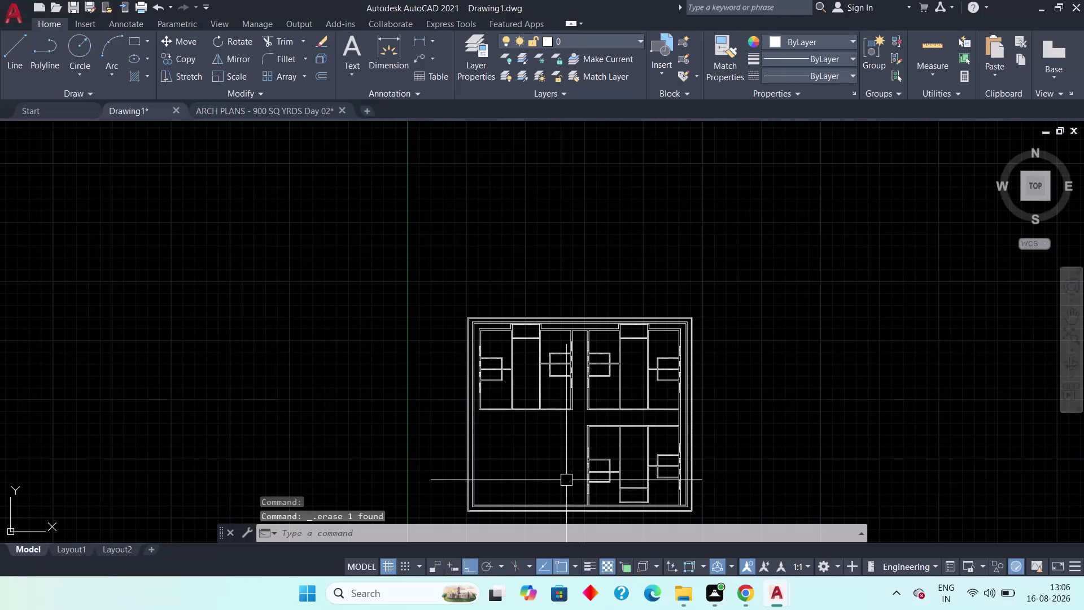
Zoom in on the traced plan's upper-left rooms, then switch to the ARCH PLANS - 900 SQ YRDS Day 02 drawing.
middle_drag(528, 453, 571, 488)
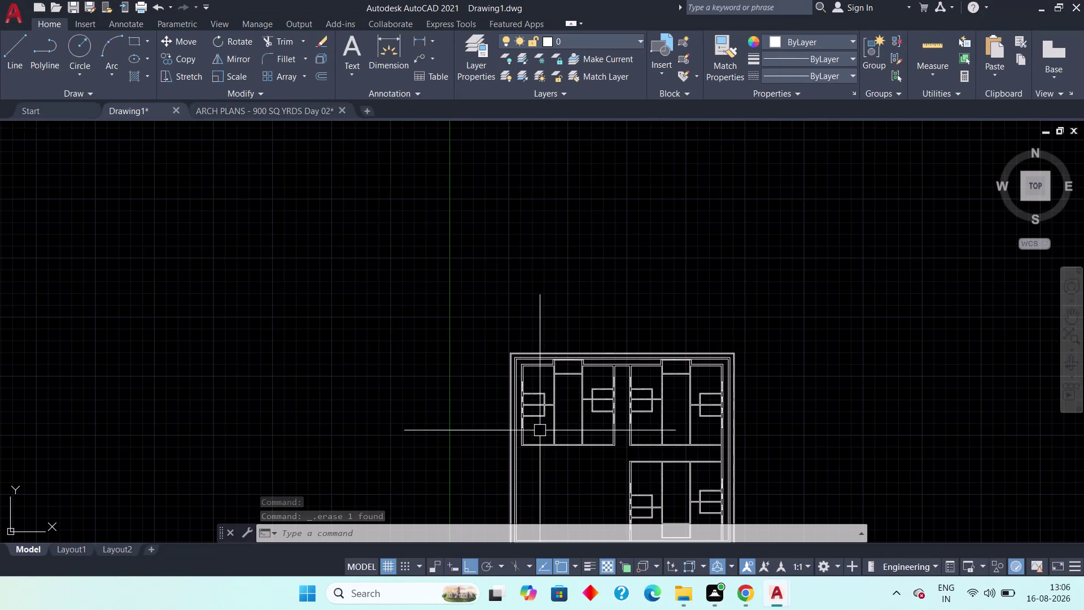
middle_drag(544, 432, 577, 441)
scroll(up, 3)
middle_drag(567, 439, 587, 466)
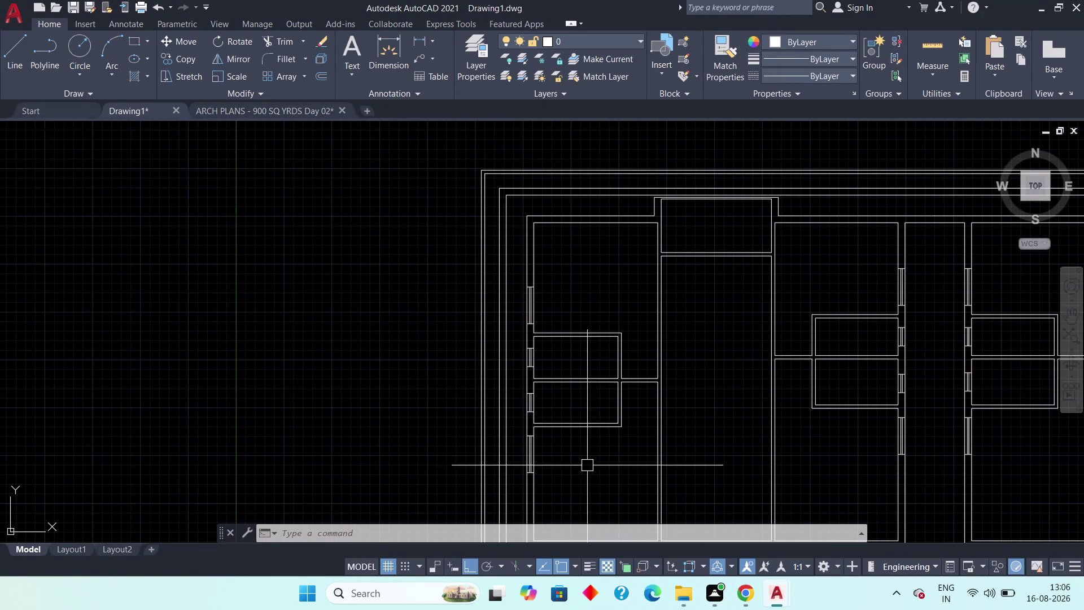
click(248, 106)
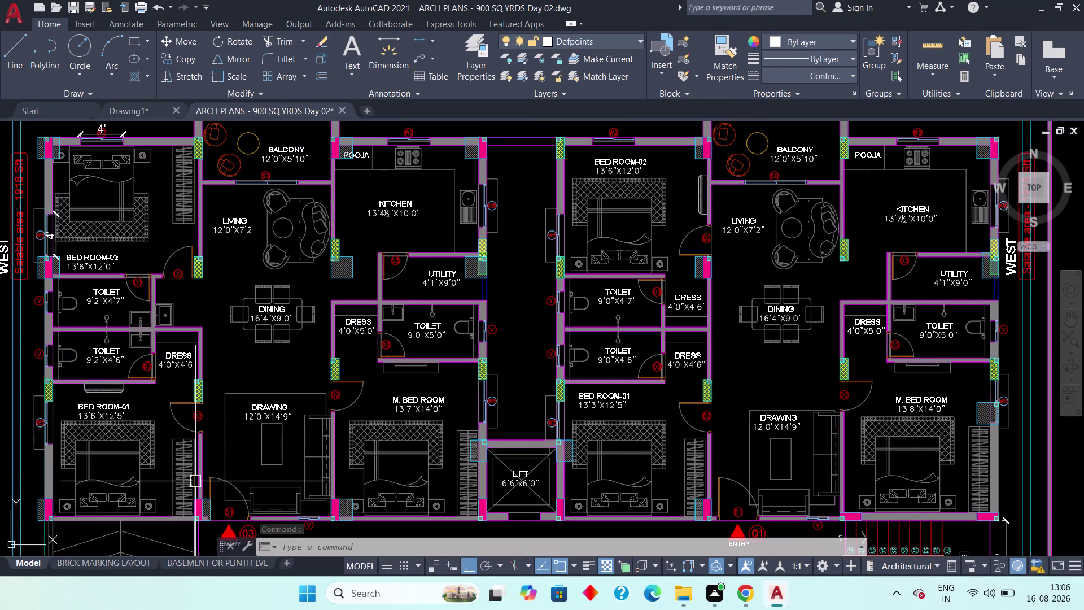
Dimension the top-left bedroom window on the reference plan as 2'-6¾".
middle_drag(295, 476, 371, 516)
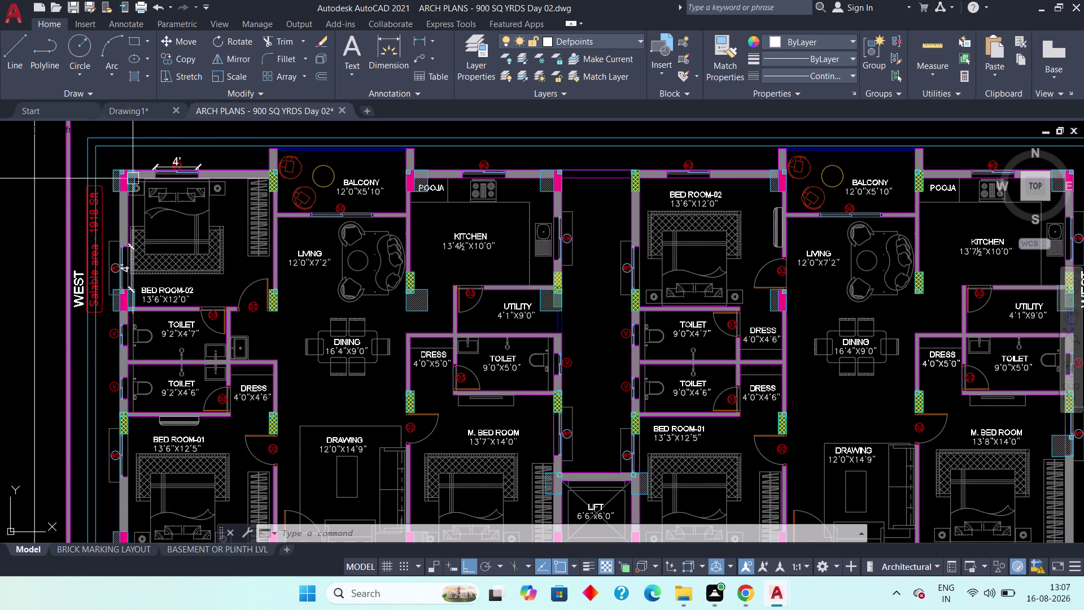
scroll(up, 3)
scroll(up, 3)
middle_drag(132, 201, 123, 340)
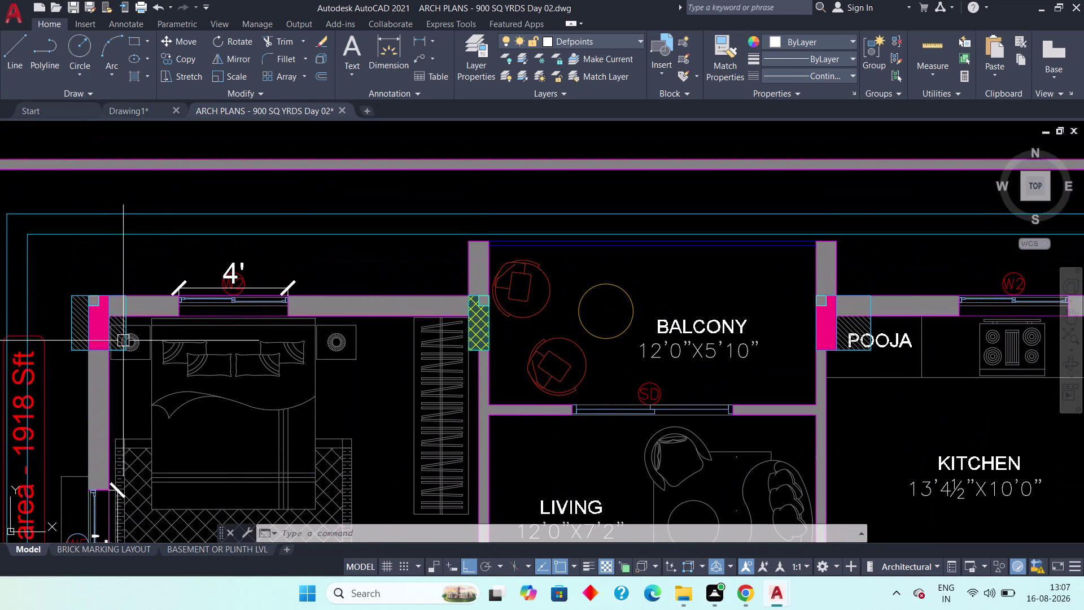
click(412, 38)
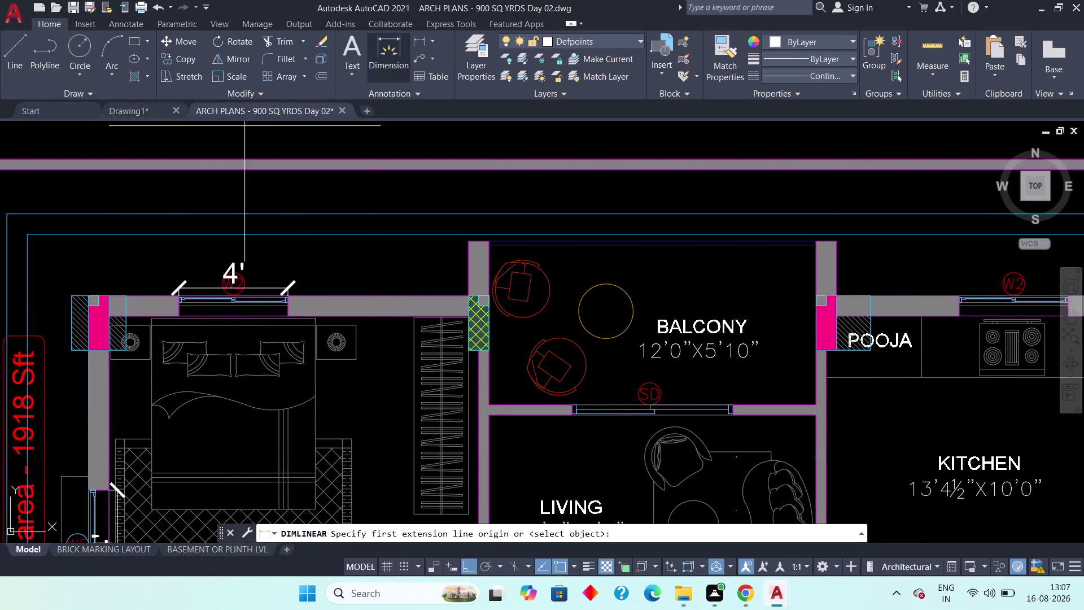
scroll(up, 3)
middle_drag(88, 364, 231, 360)
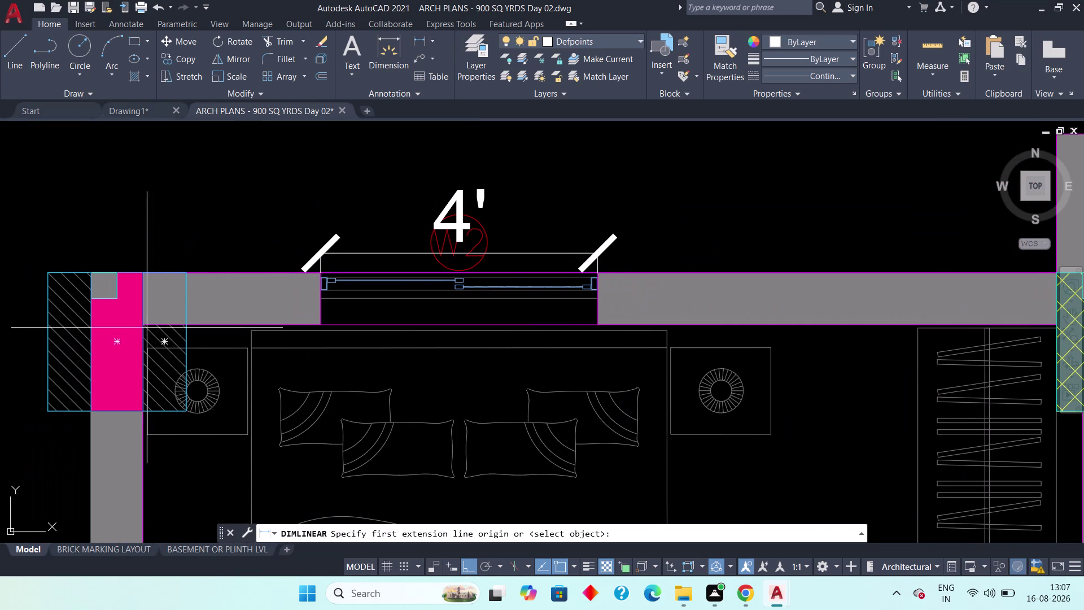
drag(145, 326, 167, 327)
click(326, 326)
click(318, 367)
Pan and zoom across the reference plan's top rooms toward the right-hand flat.
scroll(down, 3)
middle_drag(493, 377, 251, 333)
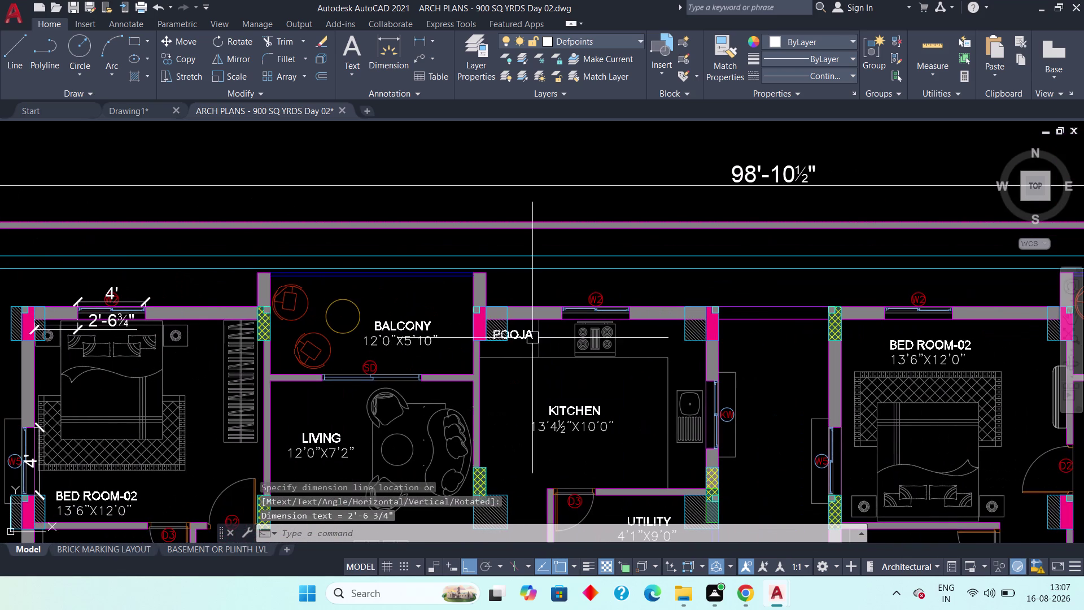
middle_drag(562, 341, 409, 347)
middle_drag(804, 346, 697, 339)
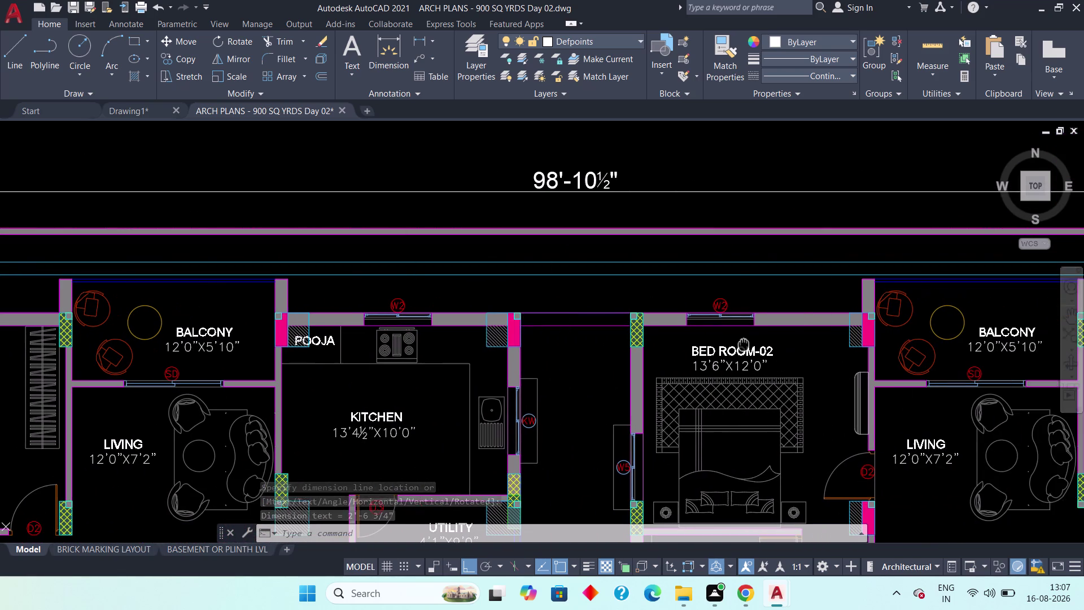
middle_drag(697, 339, 690, 337)
scroll(down, 3)
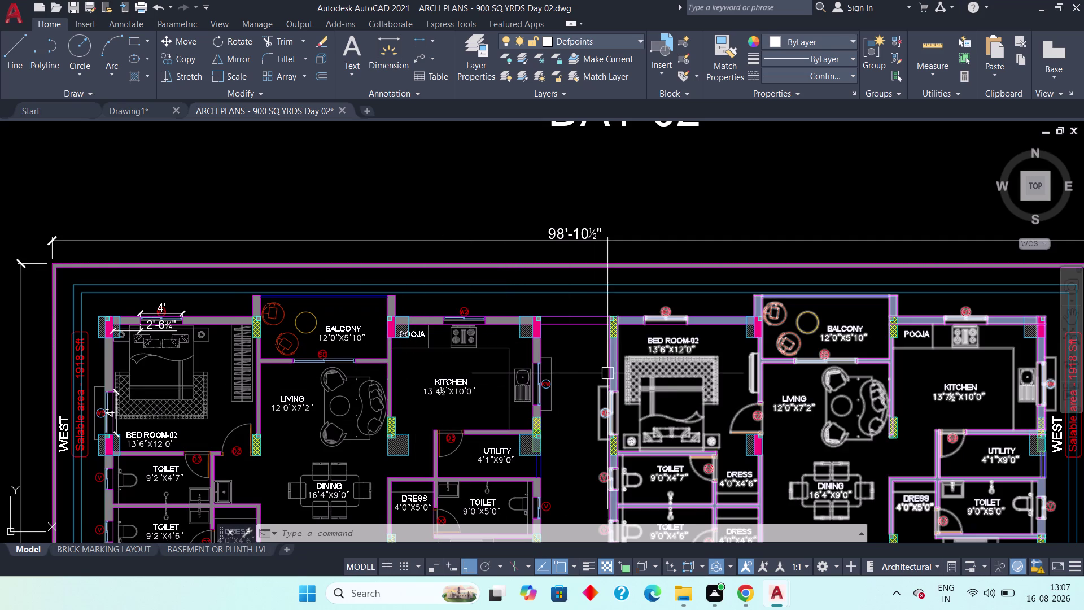
middle_drag(651, 373, 533, 346)
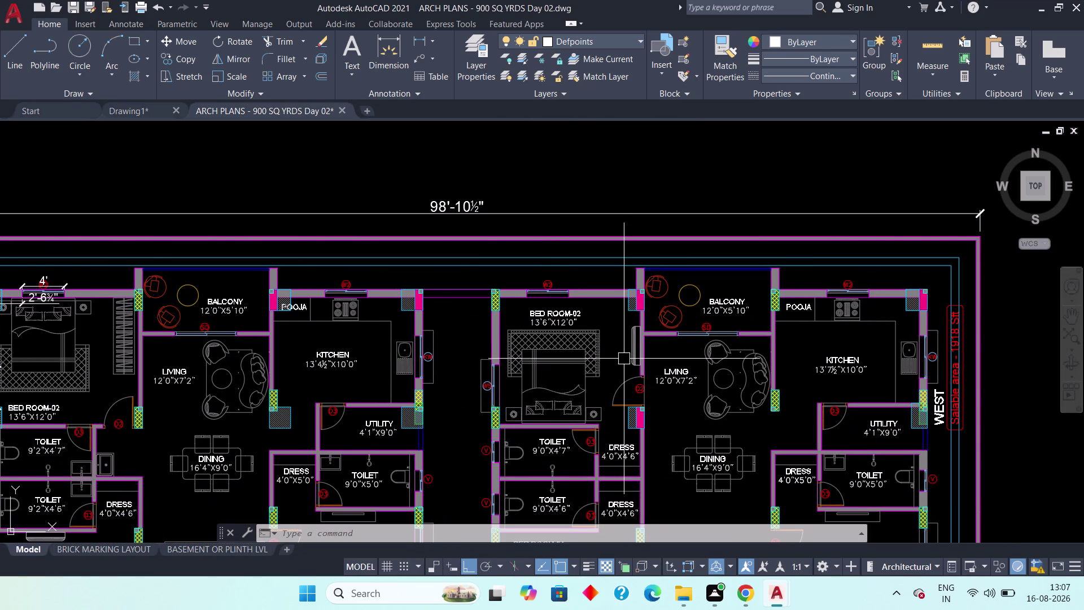
middle_drag(652, 359, 718, 349)
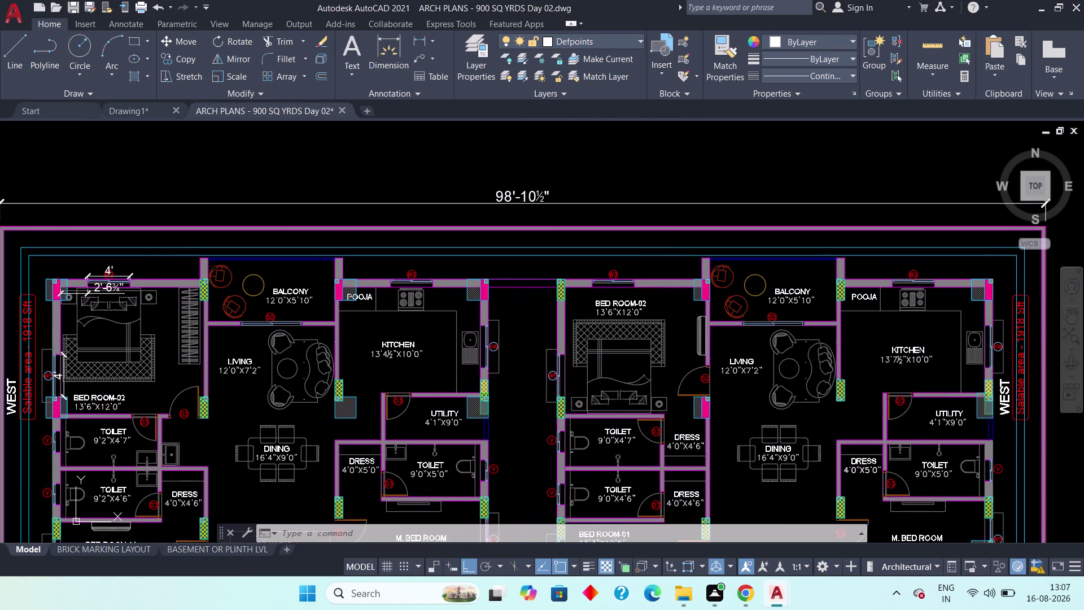
middle_drag(718, 349, 716, 341)
scroll(down, 3)
middle_drag(695, 357, 687, 343)
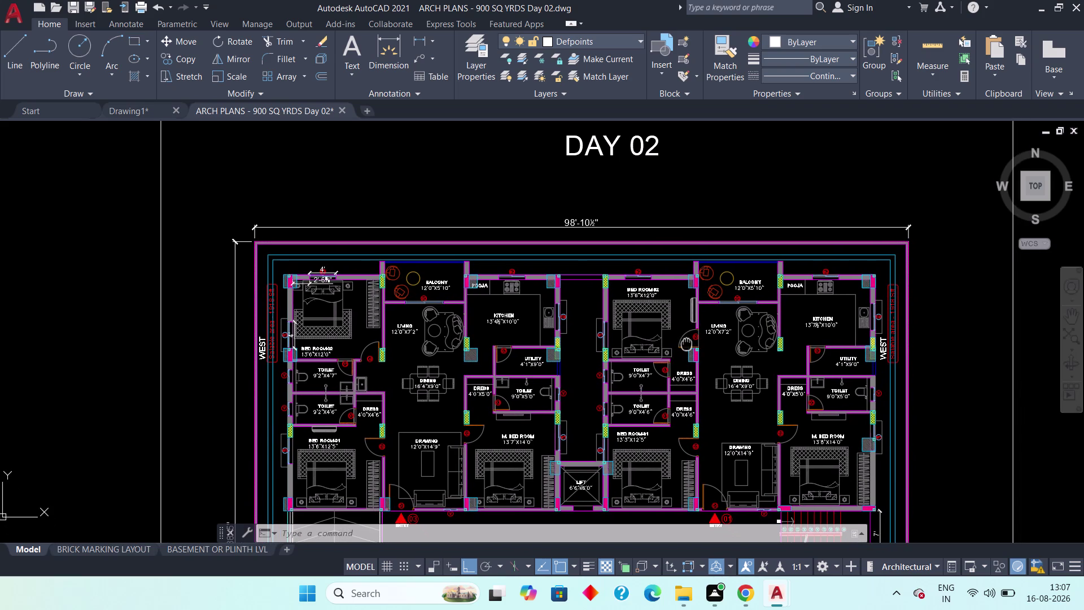
middle_drag(687, 343, 686, 343)
scroll(up, 3)
middle_drag(628, 330, 434, 357)
scroll(down, 3)
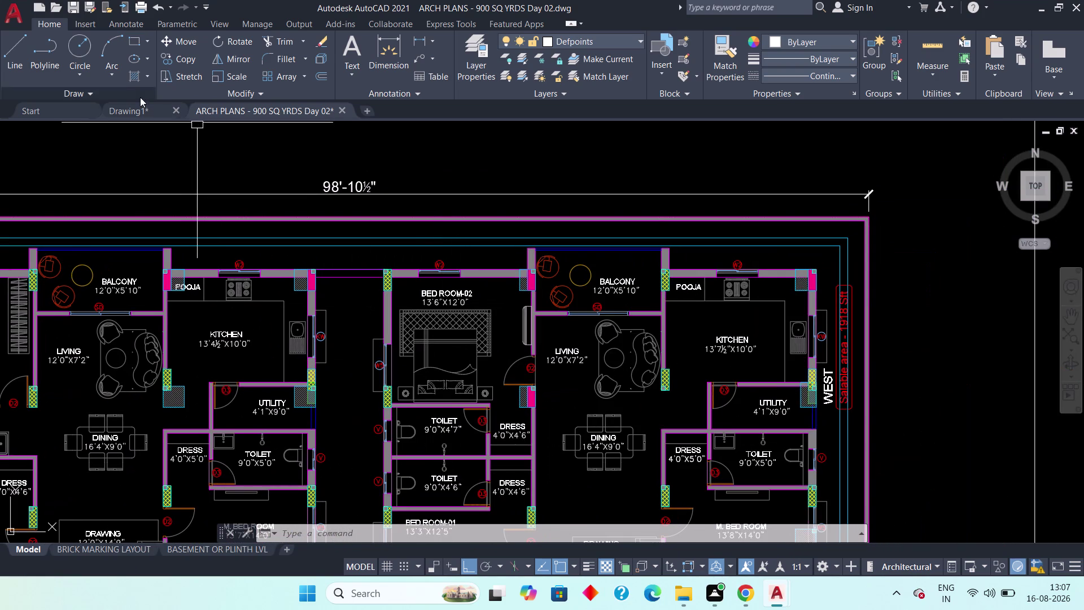
Switch back to Drawing1 and position the traced plan in view.
click(135, 108)
scroll(down, 3)
middle_drag(592, 291, 361, 304)
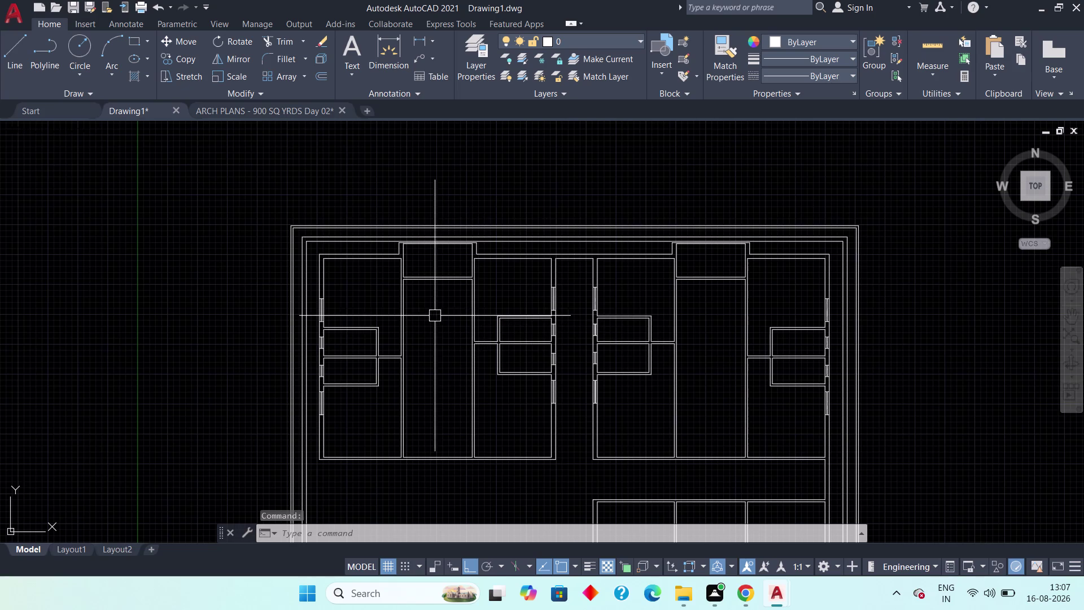
click(238, 109)
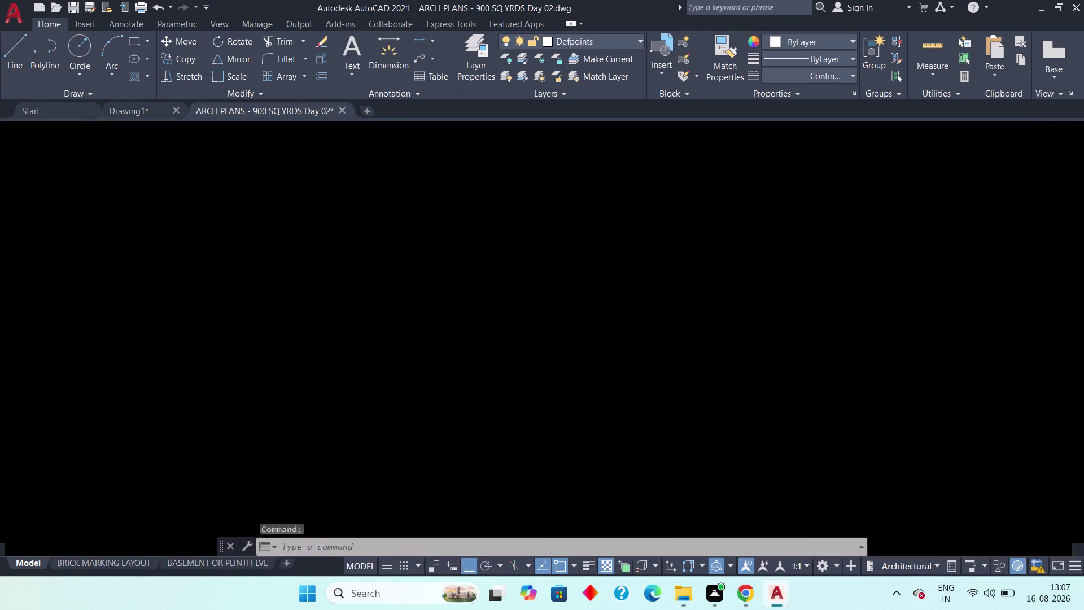
middle_drag(523, 374, 624, 389)
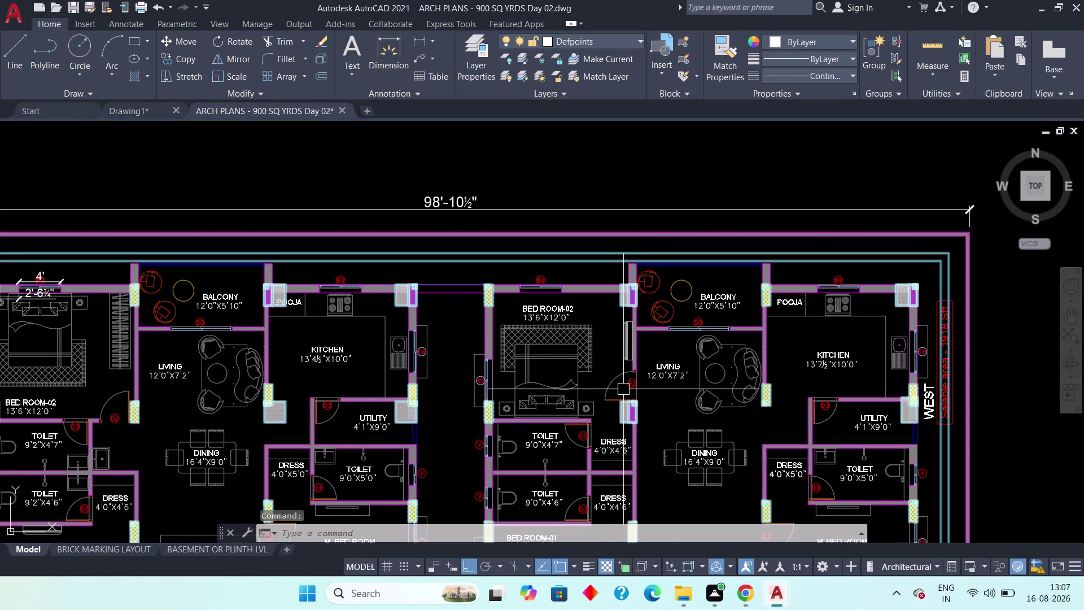
middle_drag(630, 398, 682, 425)
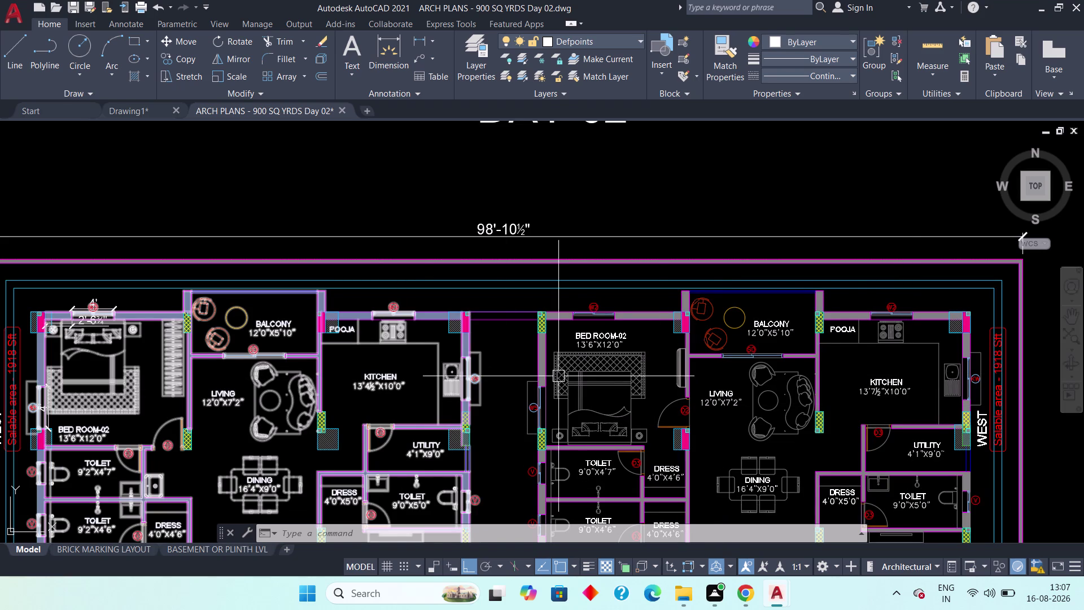
middle_drag(830, 430, 822, 247)
middle_drag(835, 396, 826, 246)
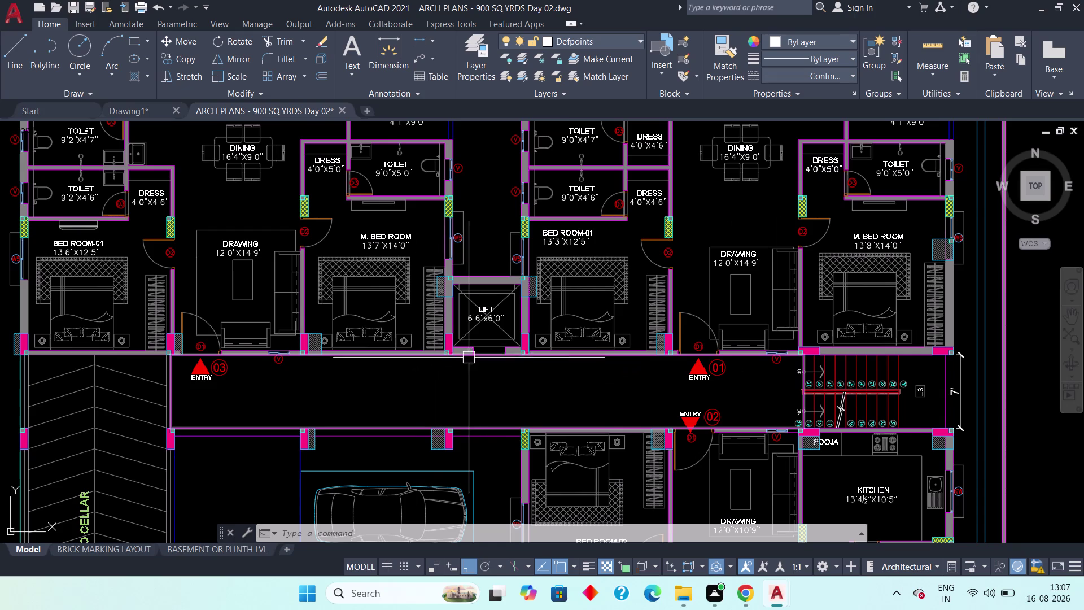
middle_drag(417, 305, 403, 345)
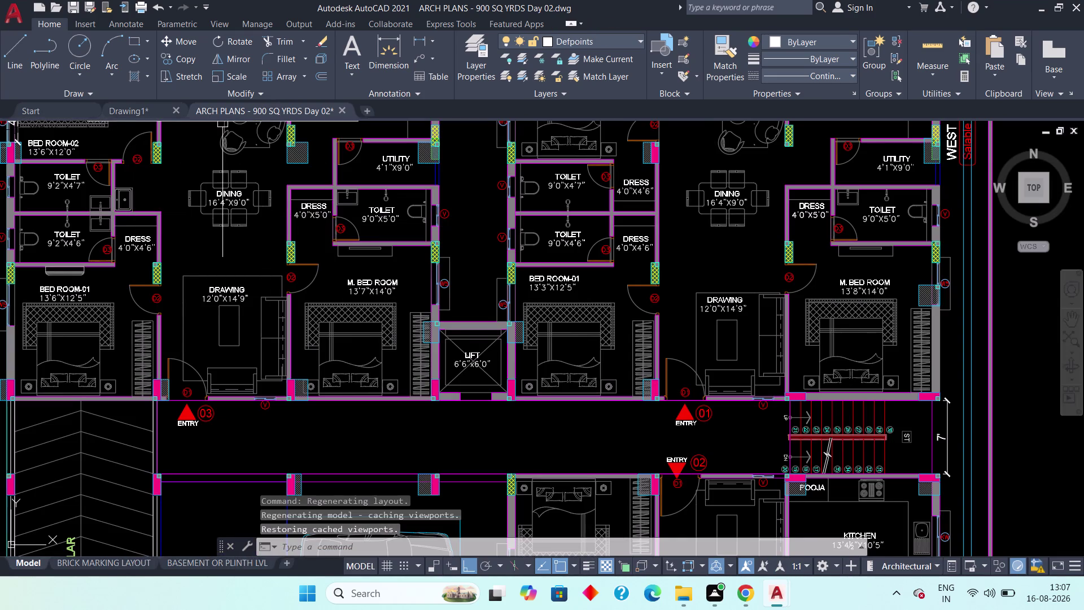
scroll(down, 3)
middle_drag(342, 304, 346, 243)
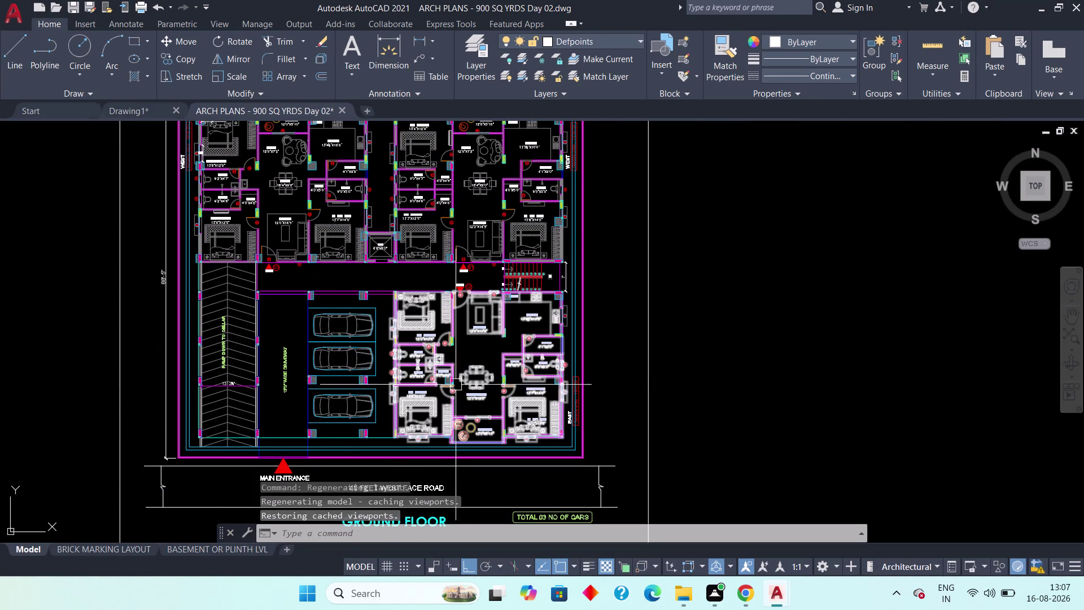
scroll(up, 3)
middle_drag(485, 359, 481, 286)
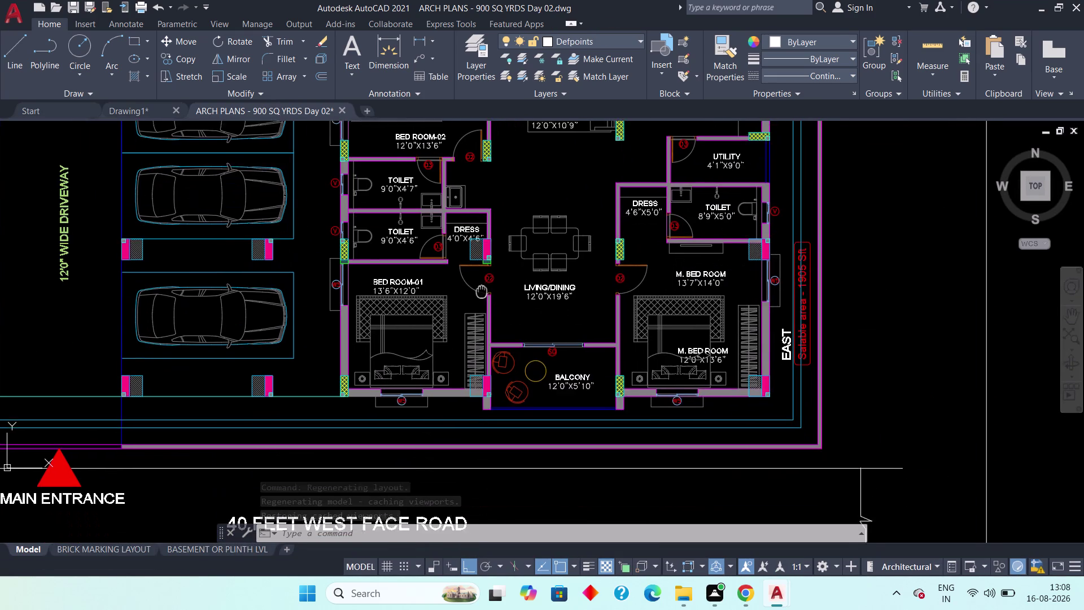
middle_drag(481, 285, 457, 408)
middle_drag(469, 340, 466, 401)
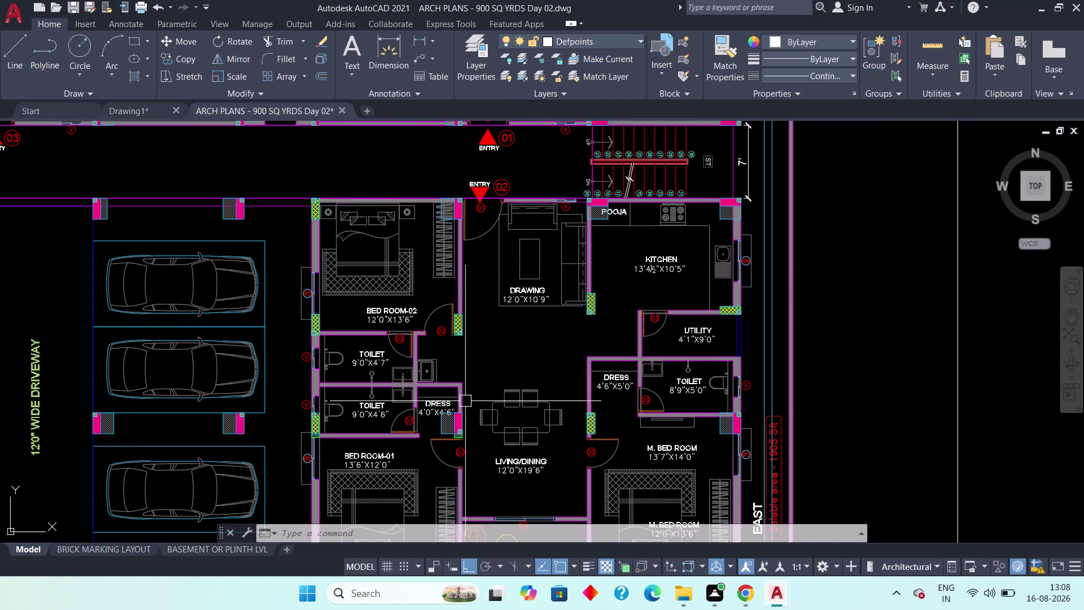
scroll(down, 3)
scroll(up, 3)
middle_drag(492, 372, 521, 425)
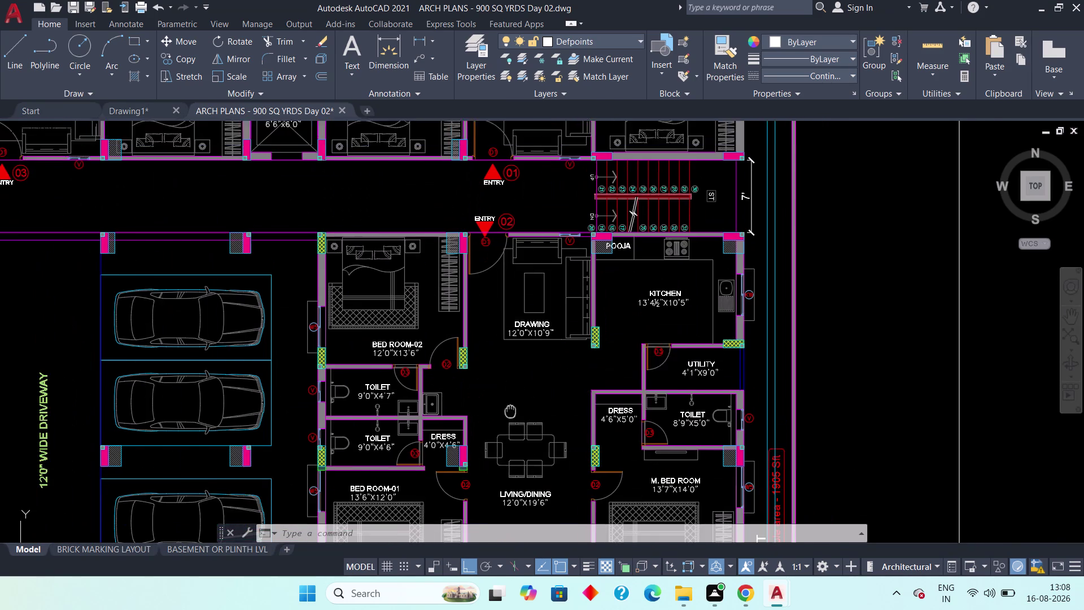
middle_drag(521, 426, 549, 459)
scroll(down, 3)
click(133, 112)
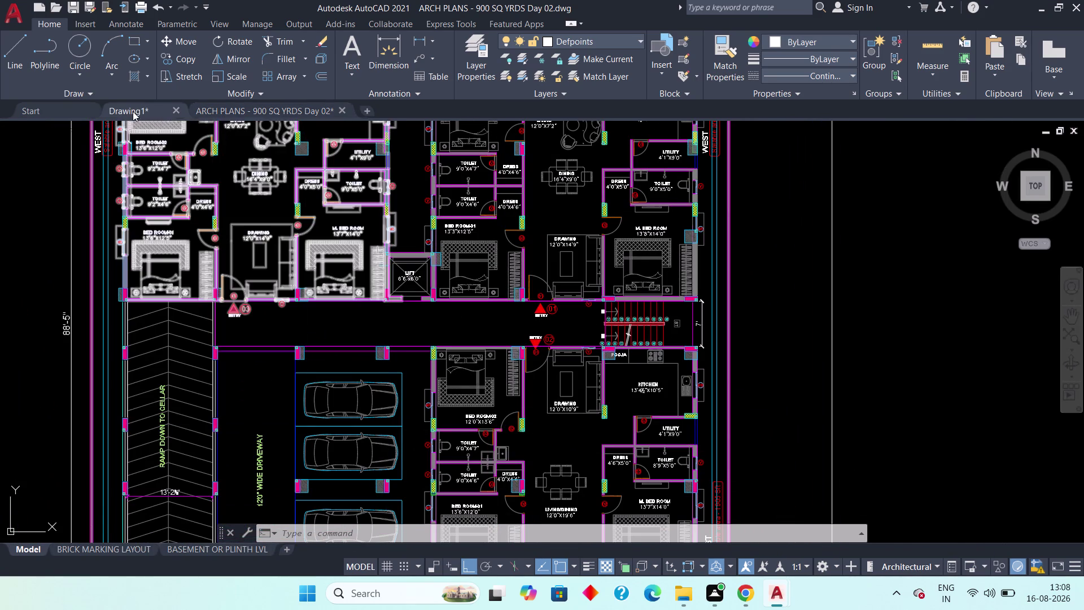
middle_drag(398, 293, 353, 307)
scroll(up, 3)
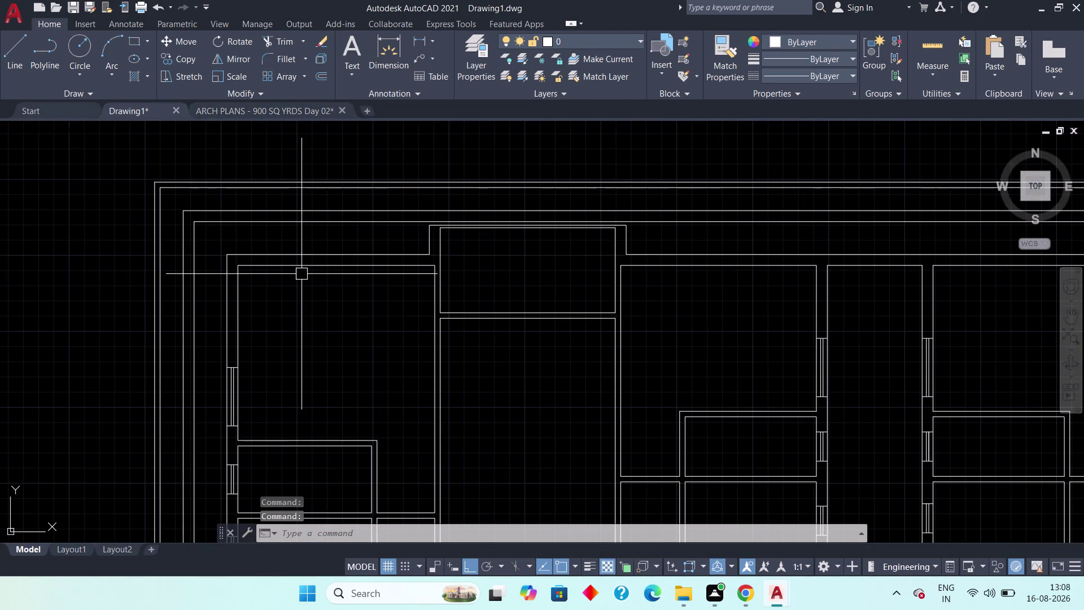
click(11, 52)
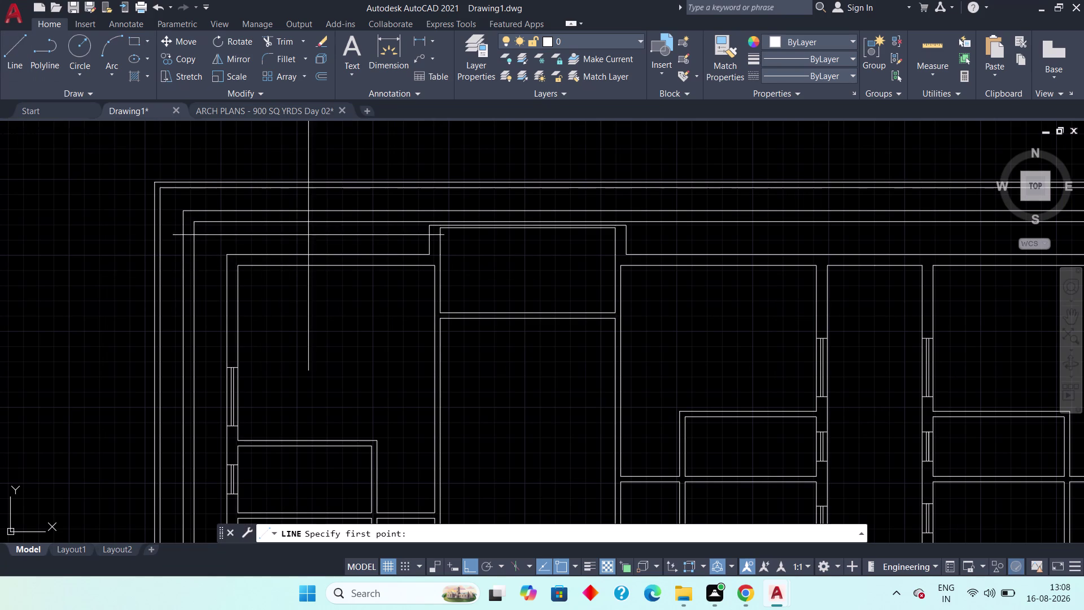
scroll(up, 3)
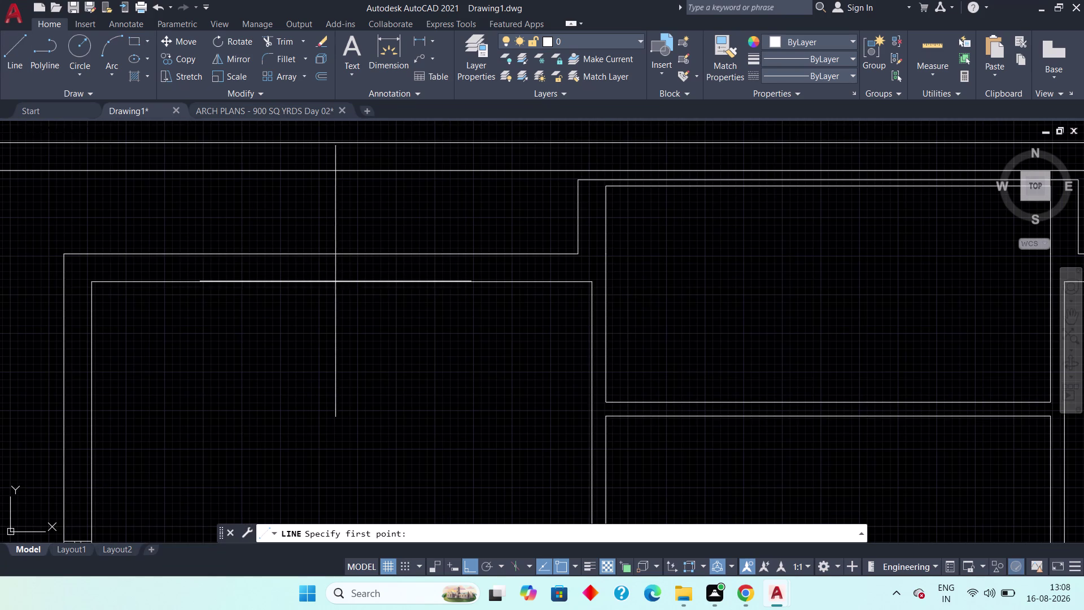
click(341, 281)
click(339, 256)
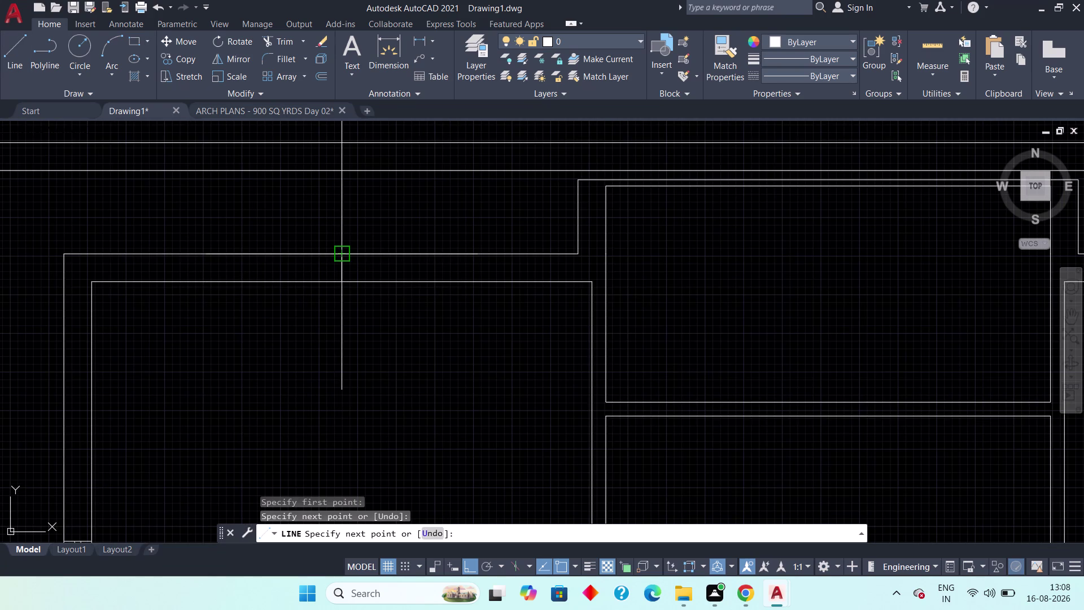
key(Escape)
scroll(down, 3)
middle_drag(653, 256, 407, 247)
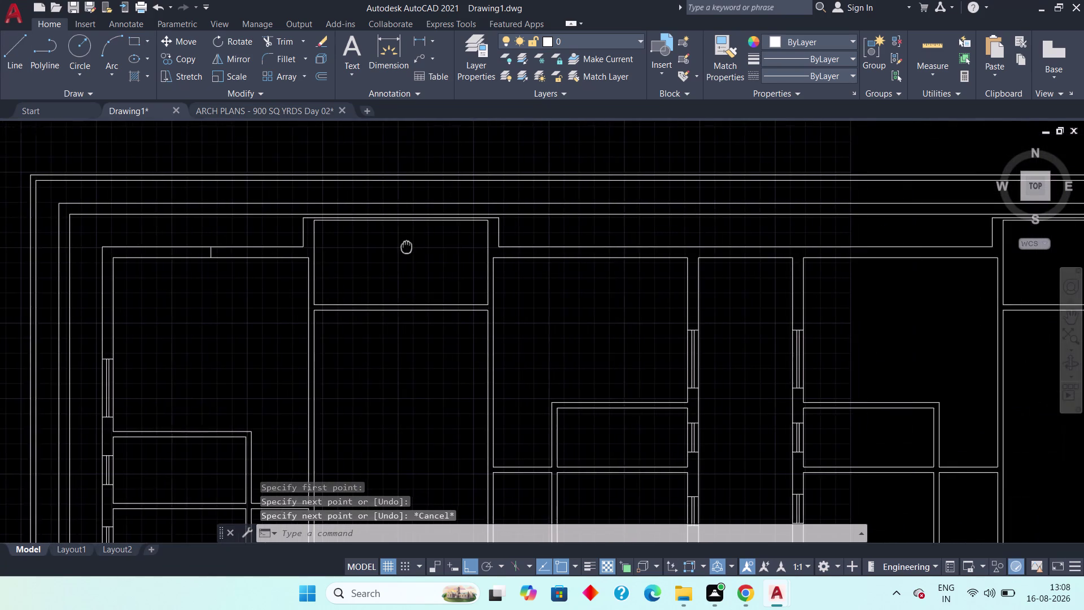
middle_drag(407, 247, 401, 249)
scroll(up, 3)
key(space)
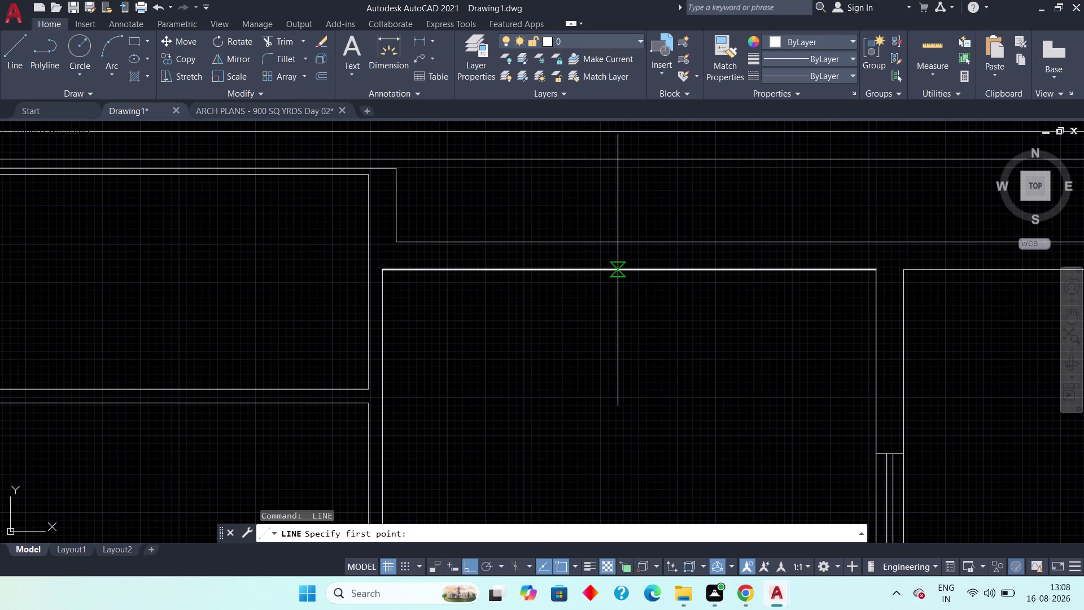
click(631, 270)
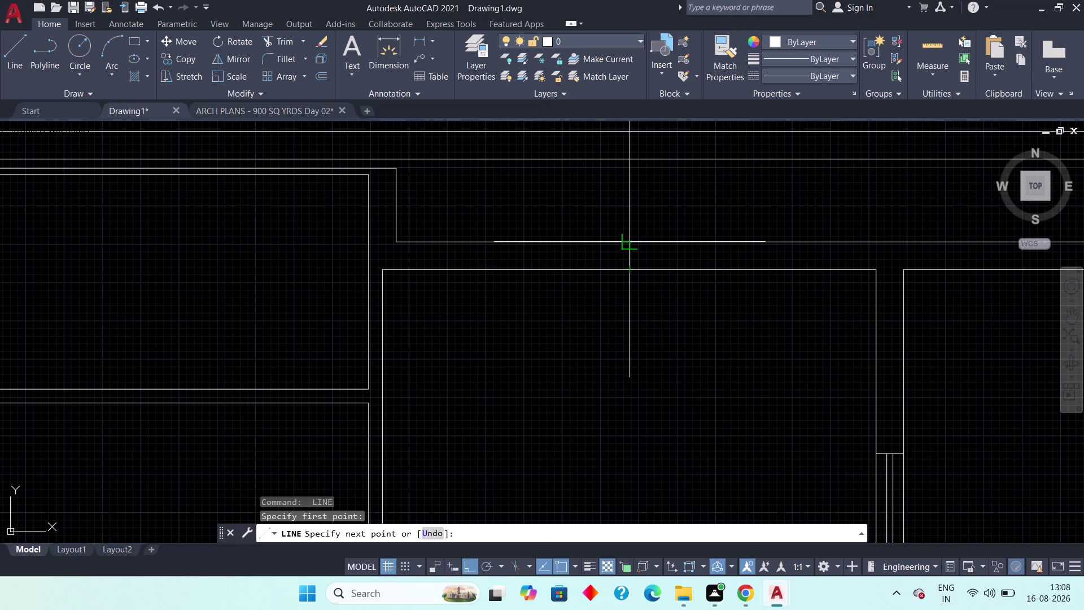
click(628, 246)
key(Escape)
middle_drag(783, 266, 451, 264)
scroll(down, 3)
middle_drag(697, 274, 670, 276)
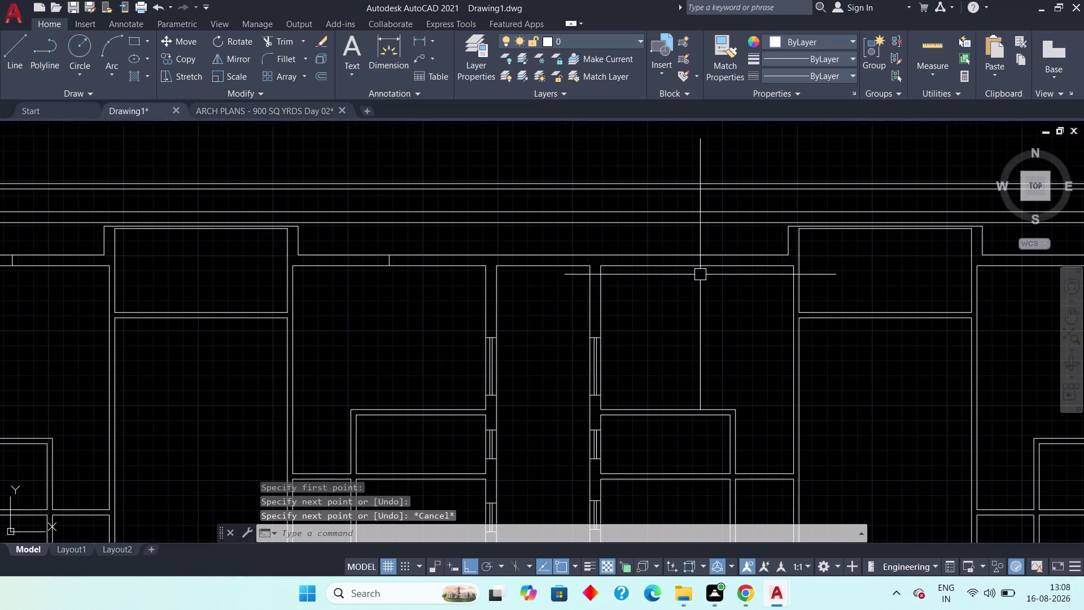
middle_drag(669, 277, 566, 277)
middle_drag(568, 279, 457, 287)
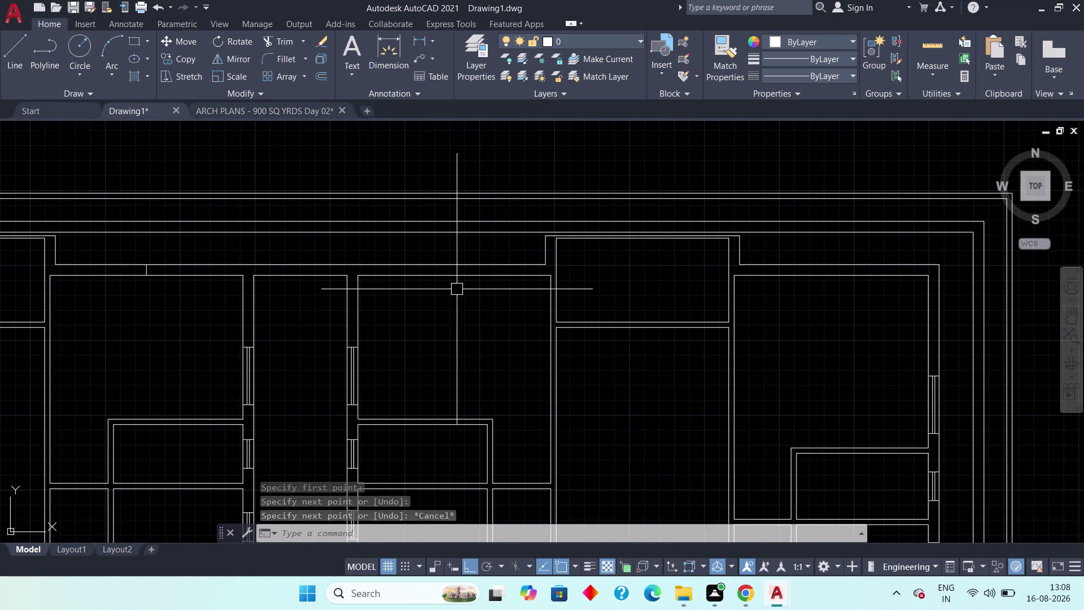
scroll(up, 3)
key(space)
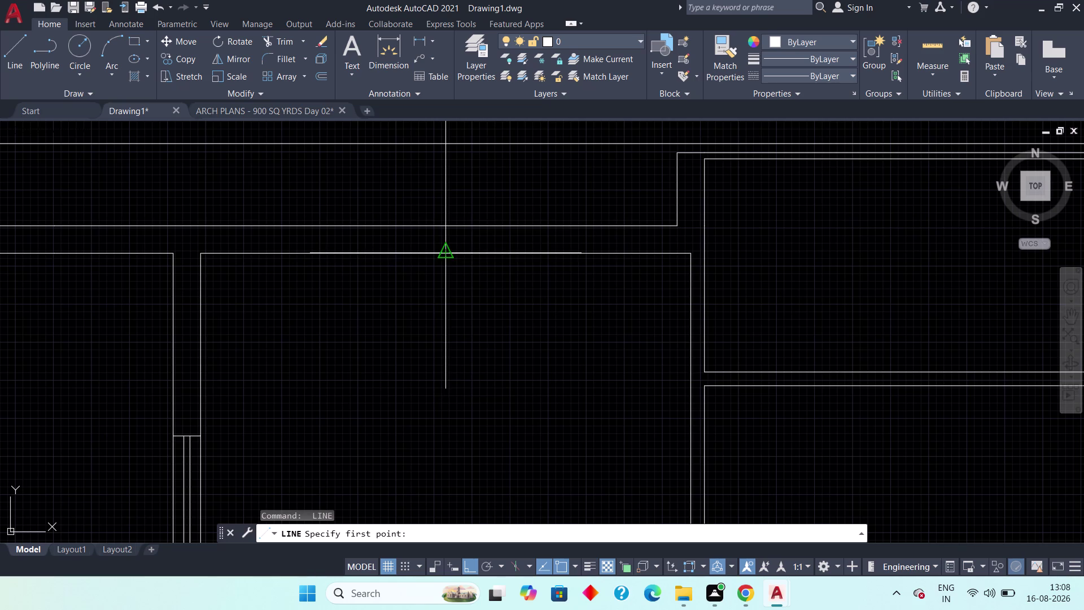
click(441, 251)
click(444, 229)
key(Escape)
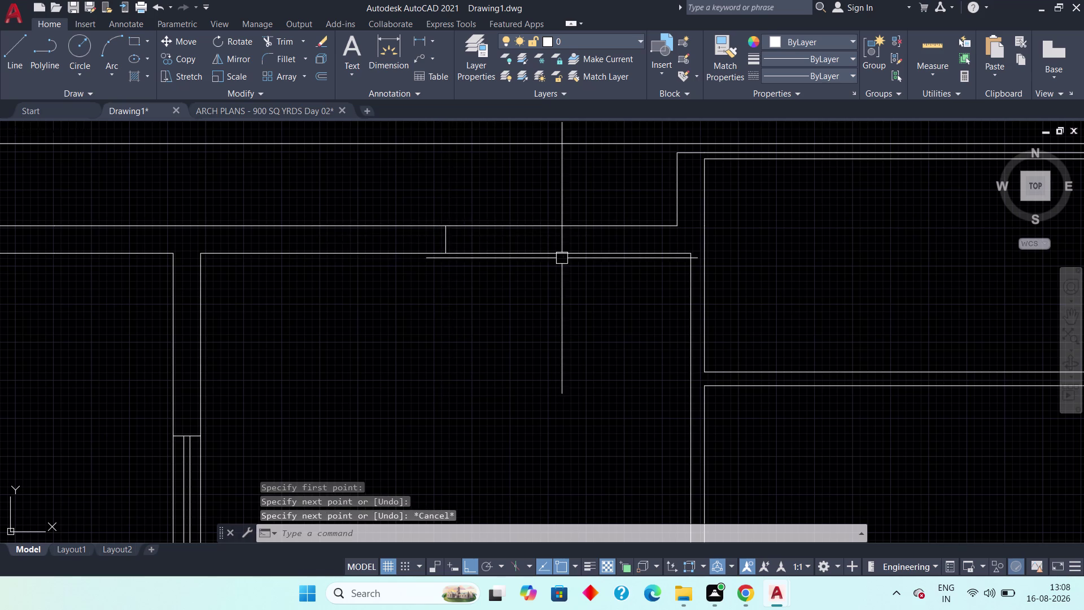
scroll(down, 3)
middle_drag(675, 251, 400, 243)
scroll(up, 3)
key(space)
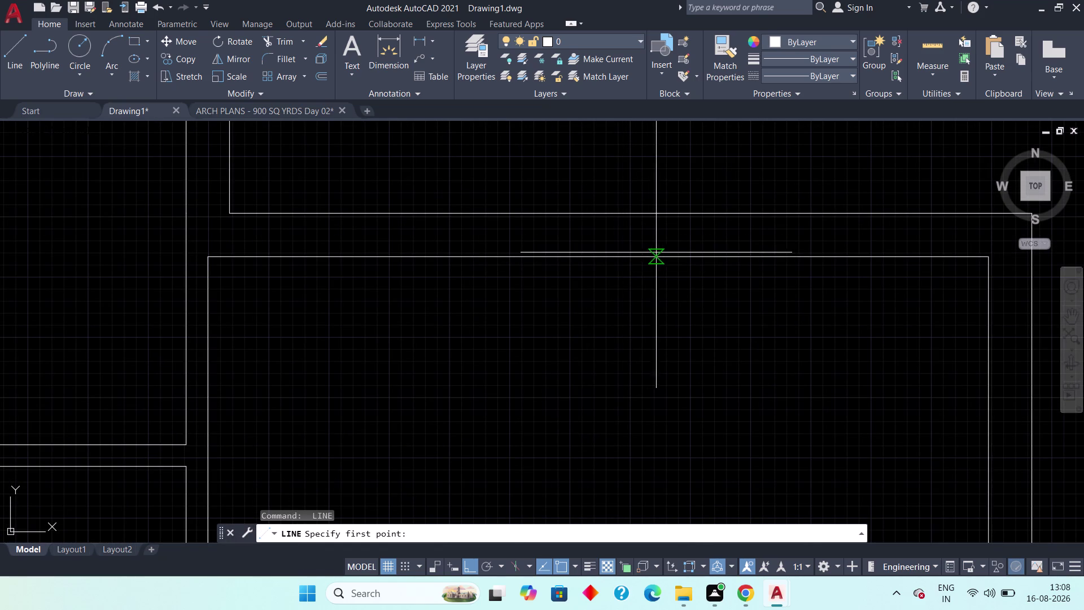
click(602, 256)
click(604, 218)
key(Escape)
scroll(down, 3)
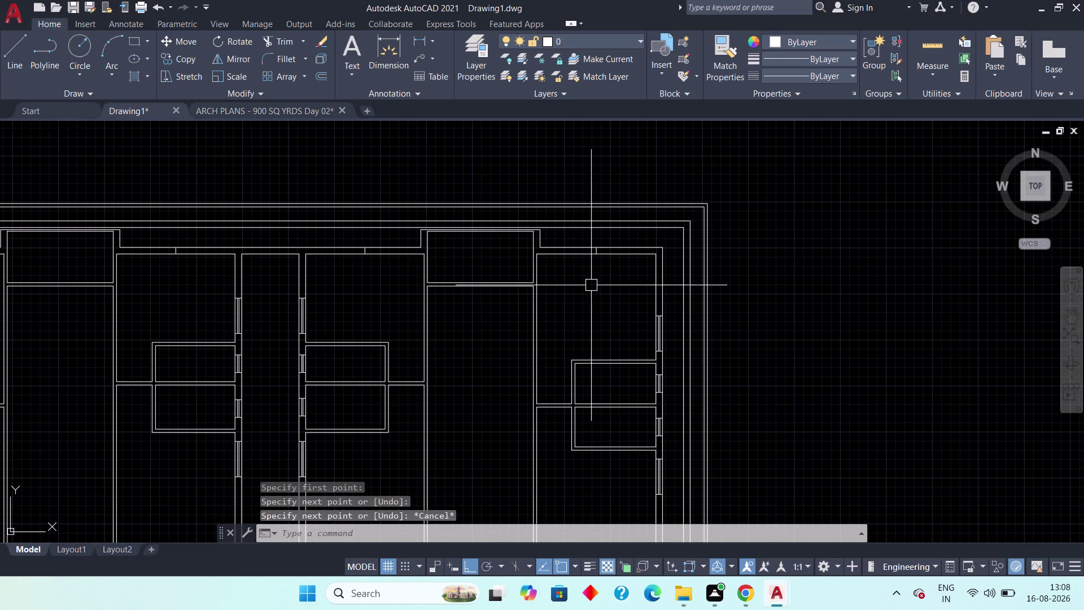
middle_drag(532, 337, 528, 248)
scroll(down, 3)
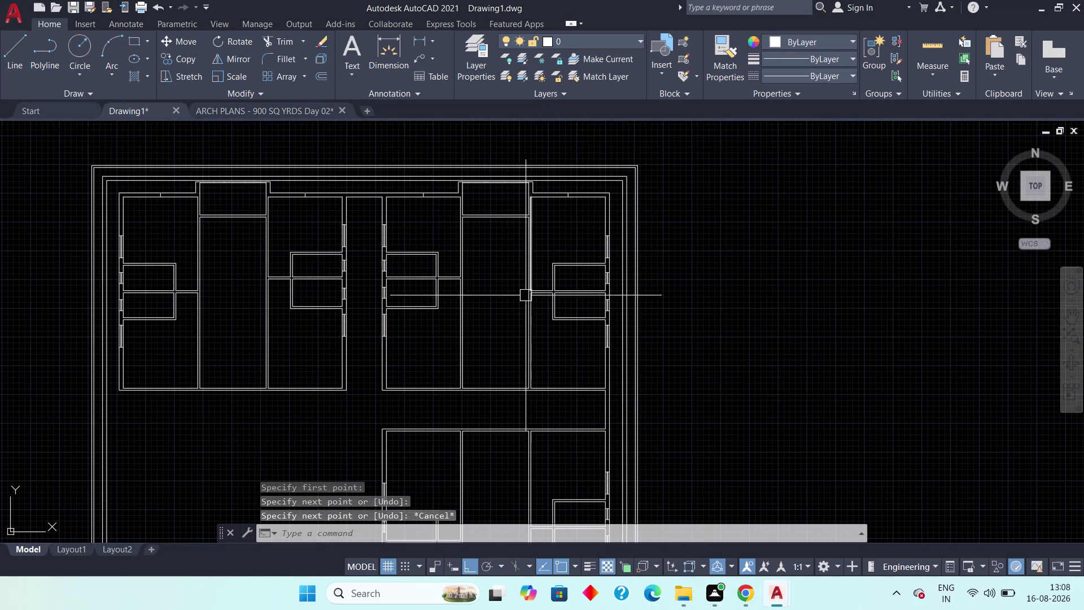
scroll(down, 3)
middle_drag(520, 375, 508, 209)
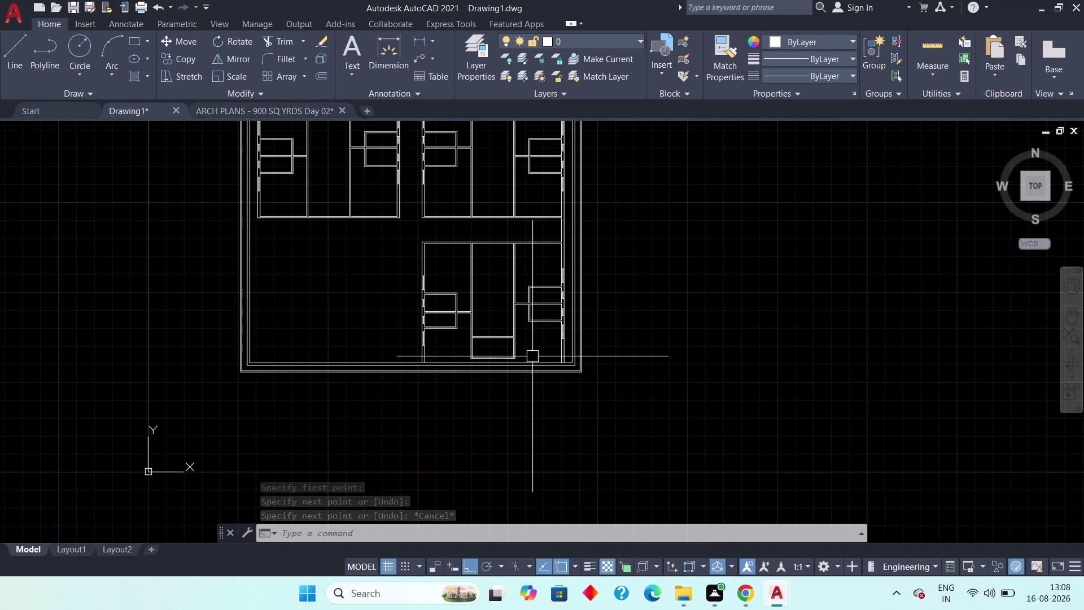
scroll(up, 3)
scroll(up, 3)
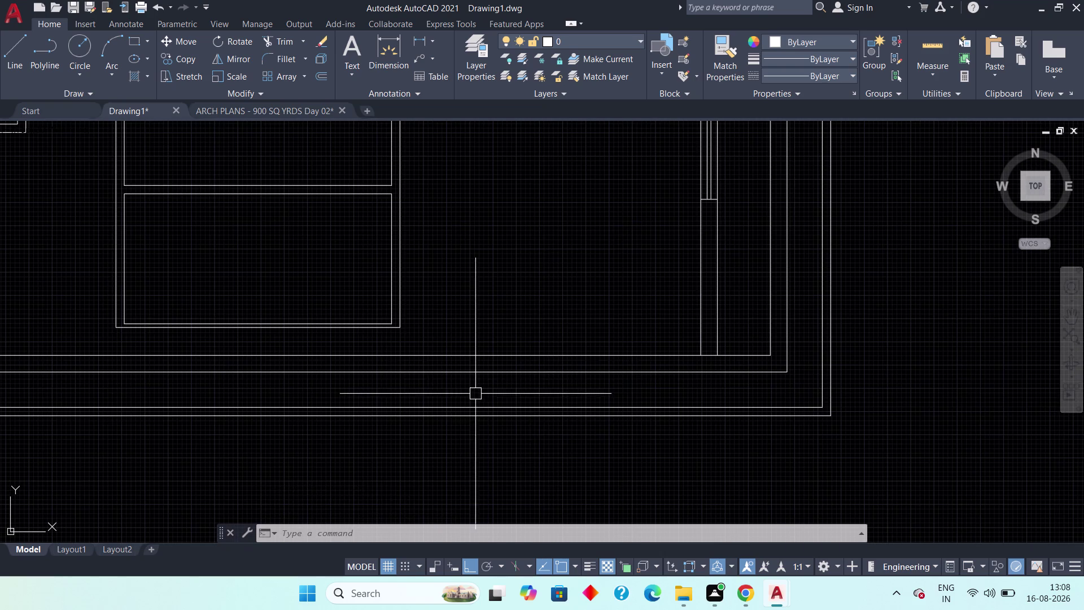
scroll(down, 3)
middle_drag(388, 374, 537, 388)
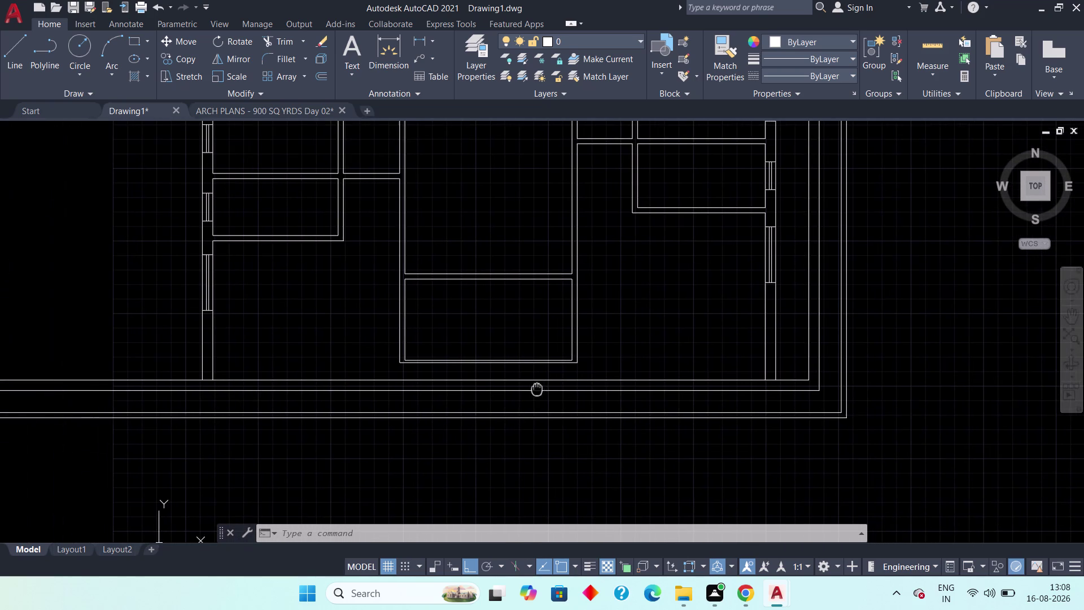
middle_drag(538, 388, 535, 388)
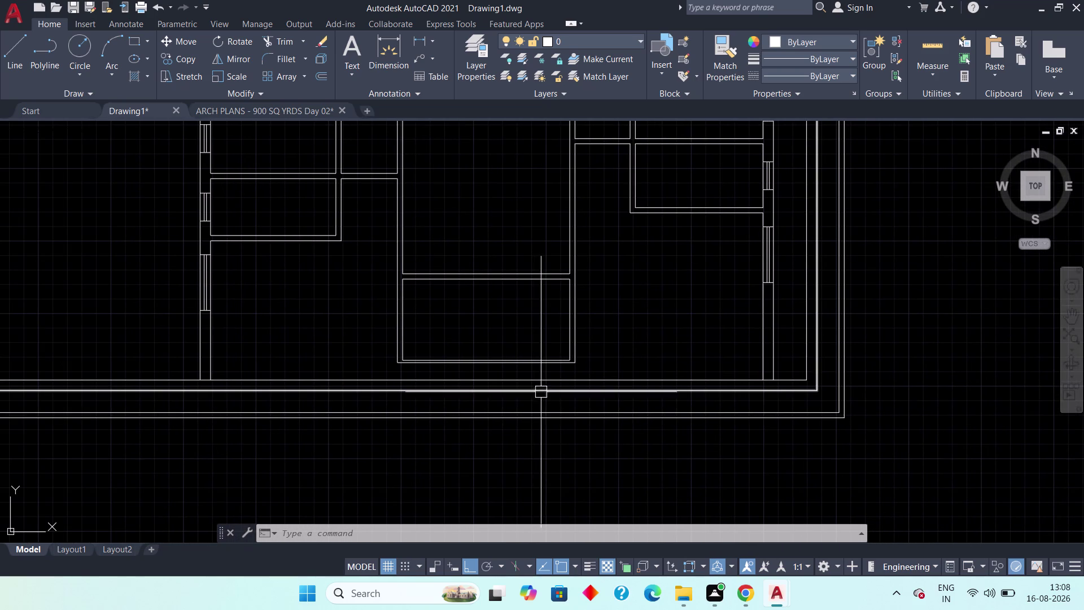
scroll(down, 3)
middle_drag(416, 288, 412, 407)
scroll(down, 3)
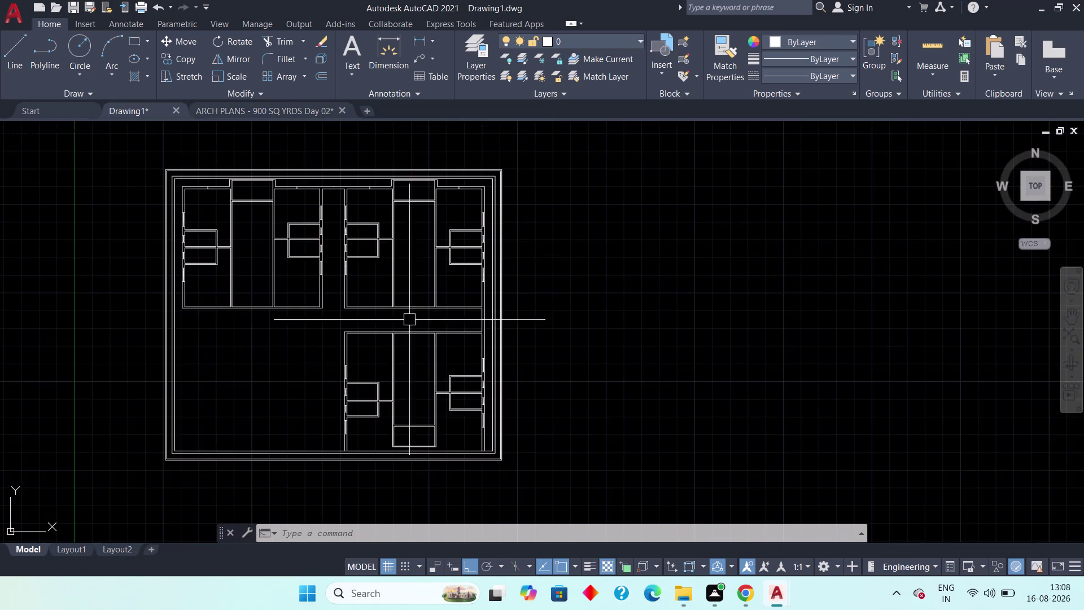
middle_drag(418, 261, 413, 345)
scroll(up, 3)
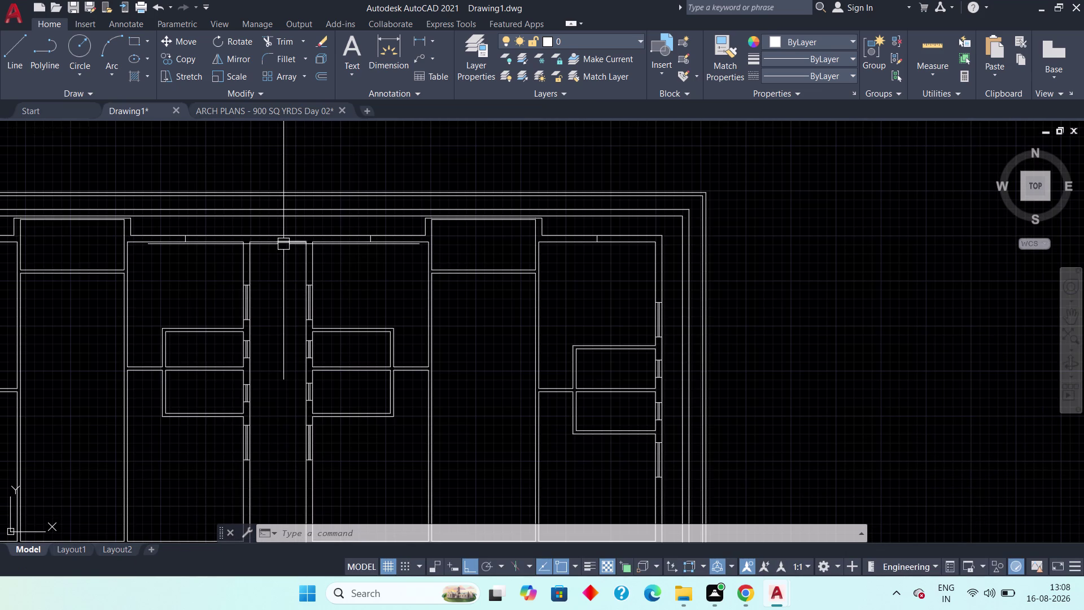
middle_drag(413, 346, 414, 213)
scroll(down, 3)
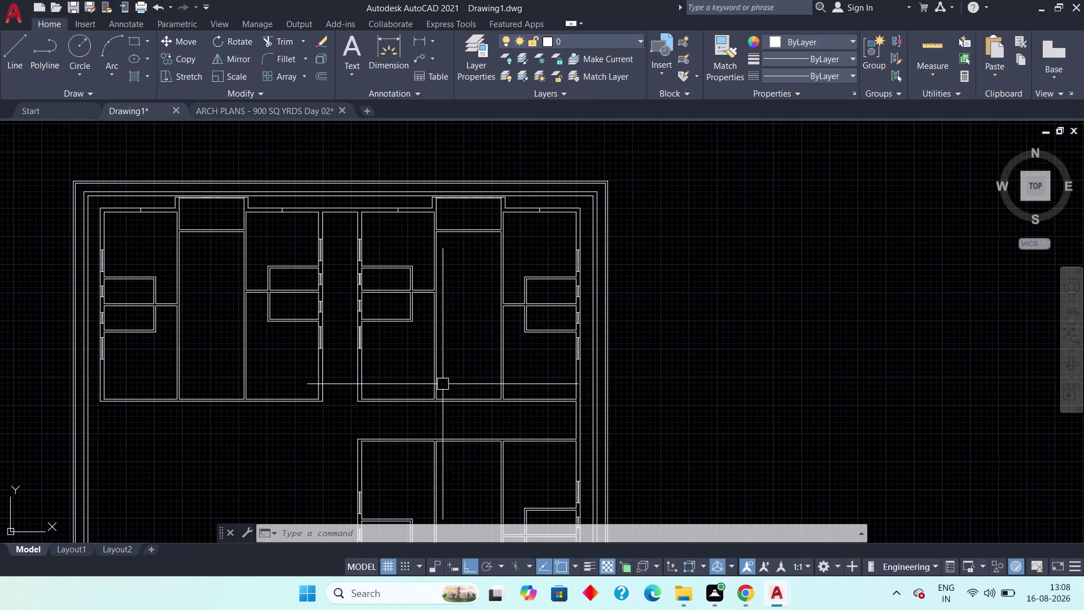
middle_drag(455, 418, 443, 217)
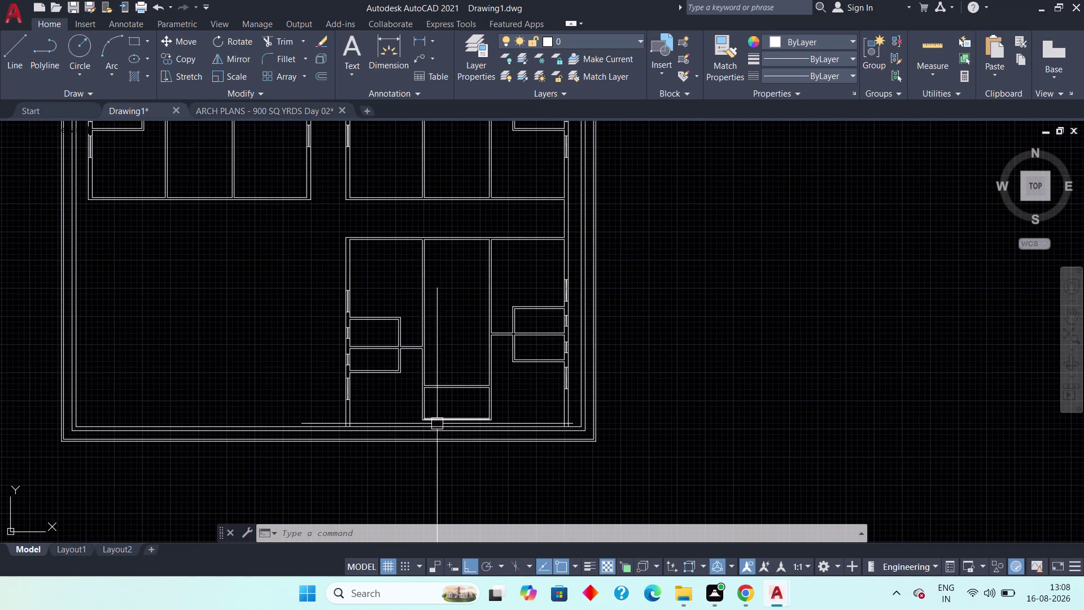
scroll(down, 3)
middle_drag(430, 319, 437, 376)
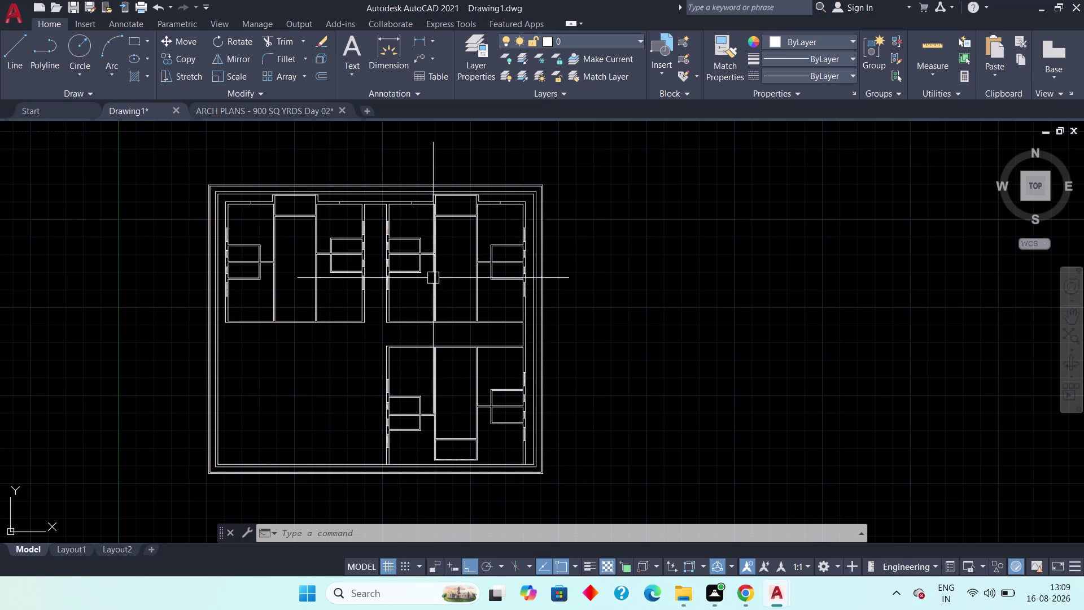
middle_drag(438, 266, 432, 270)
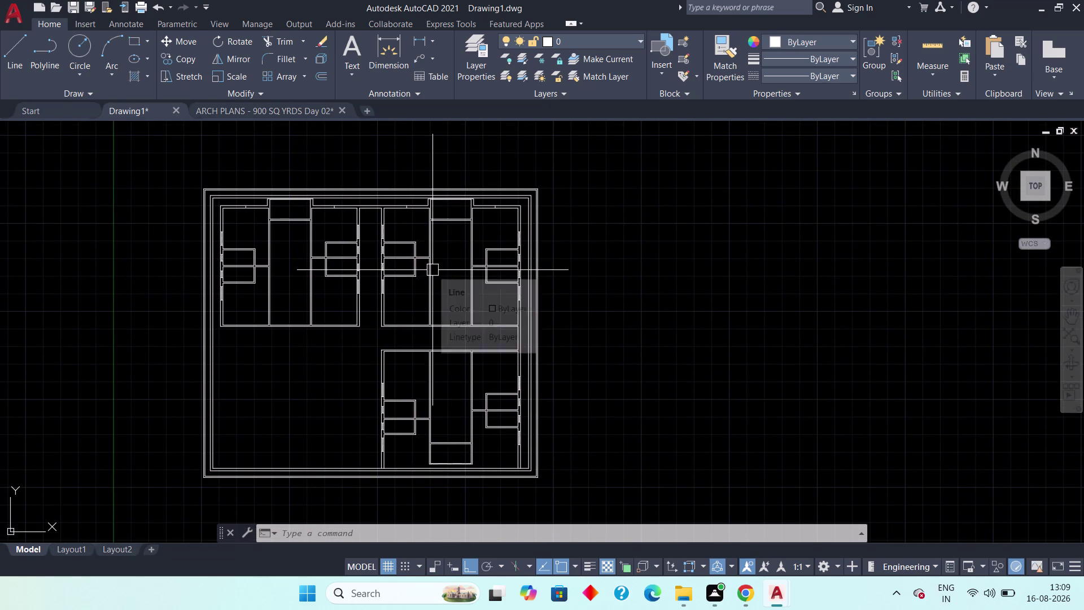
scroll(up, 3)
middle_drag(419, 240, 422, 333)
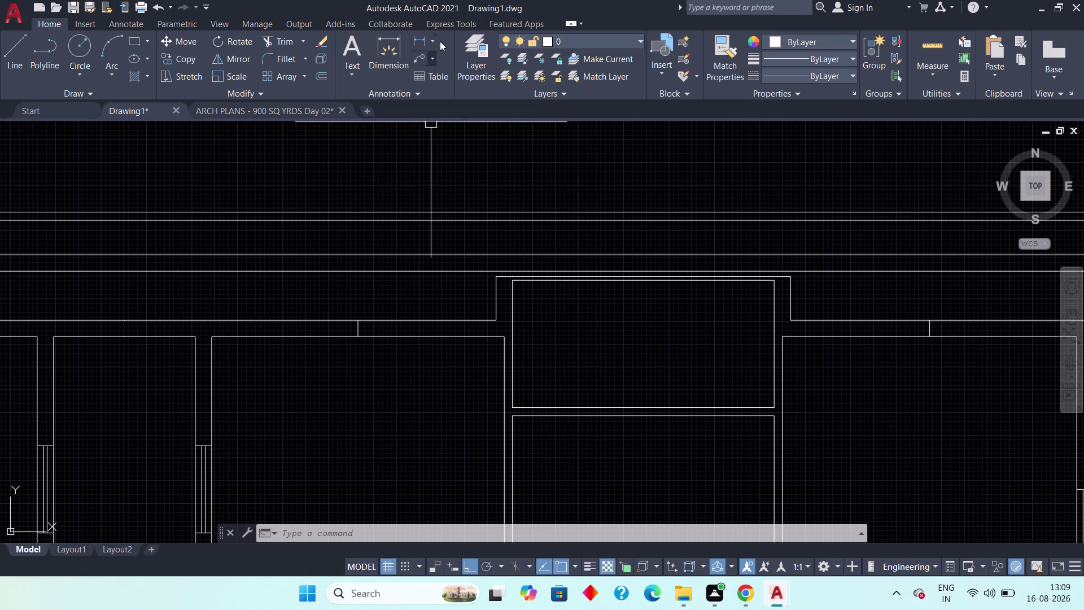
Add a 2'-3.0" linear dimension between the two top wall lines.
click(417, 40)
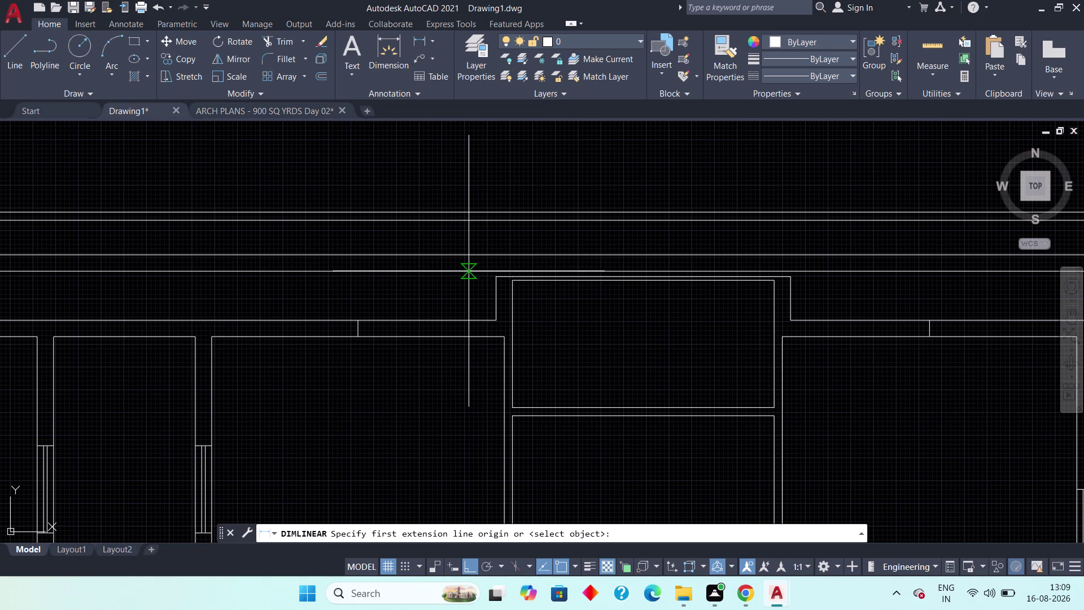
click(468, 271)
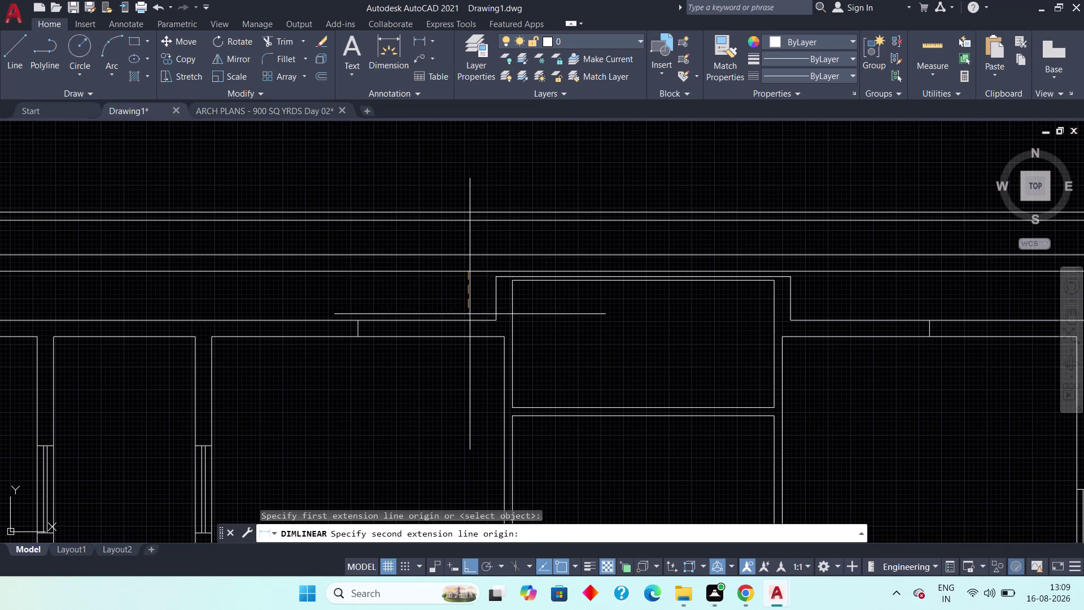
click(469, 321)
click(448, 319)
Pan down to the bottom wall area and clear any active command.
scroll(down, 3)
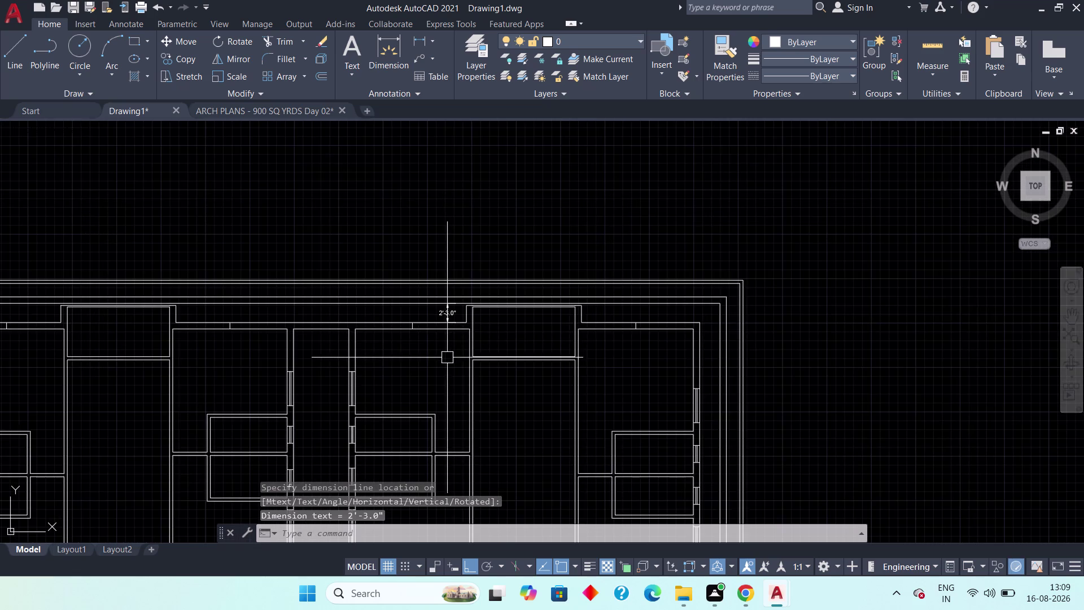
middle_drag(448, 358, 456, 243)
scroll(down, 3)
middle_drag(445, 417, 452, 313)
scroll(up, 3)
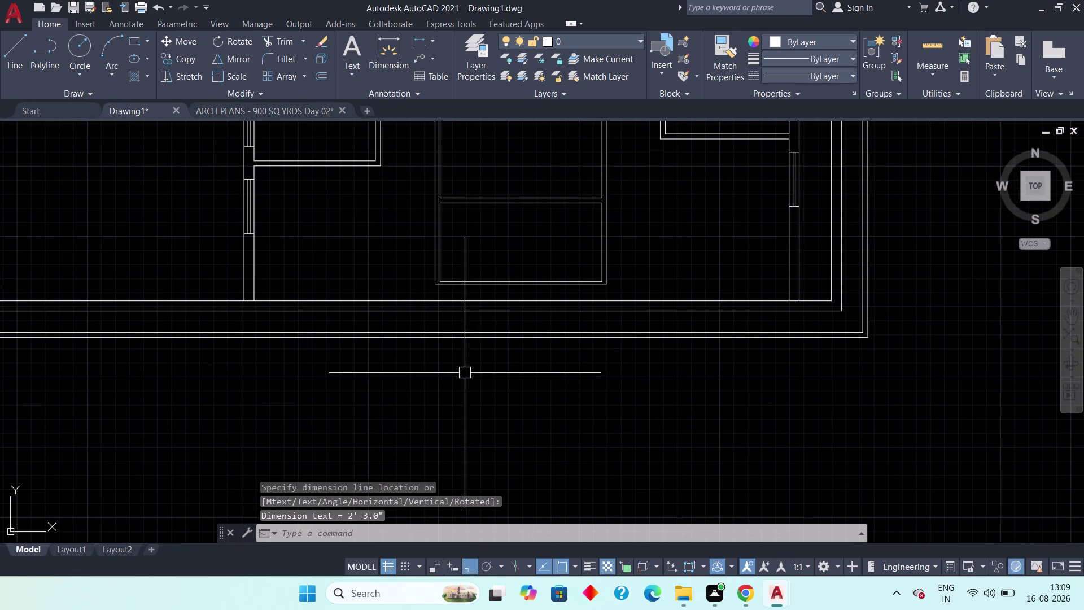
middle_drag(465, 372, 482, 447)
middle_drag(421, 364, 428, 402)
key(Escape)
key(Escape)
key(Escape)
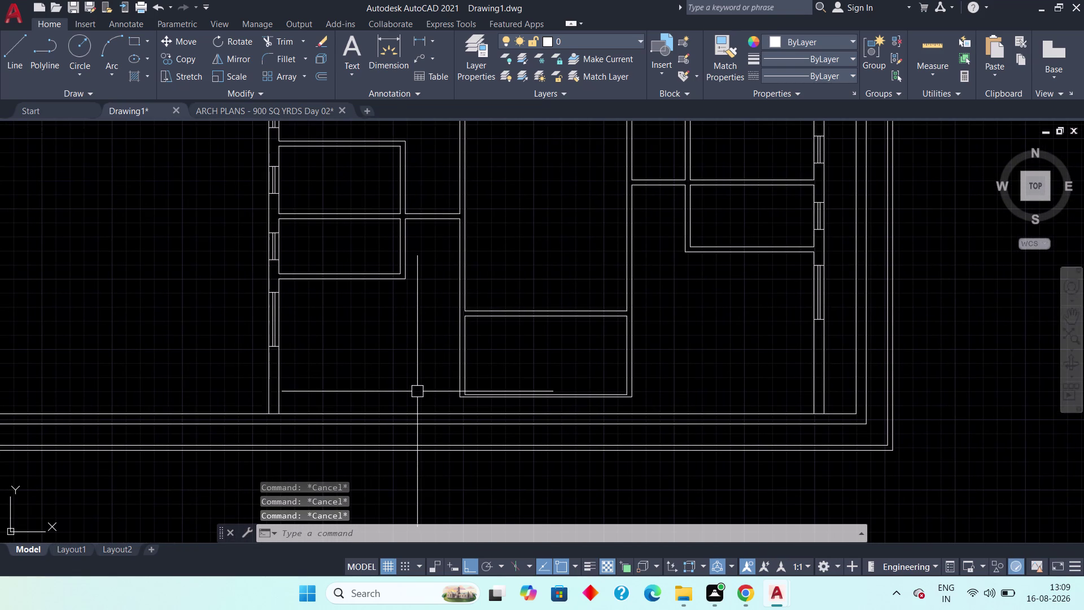
Offset a bottom wall line 2'-3" upward.
text(off)
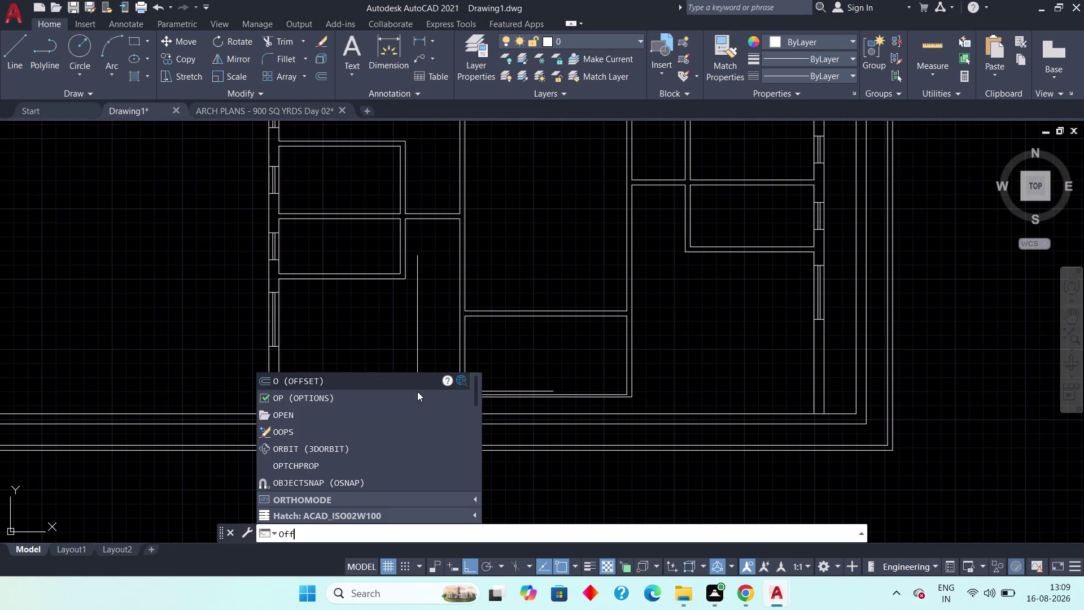
key(space)
text(2')
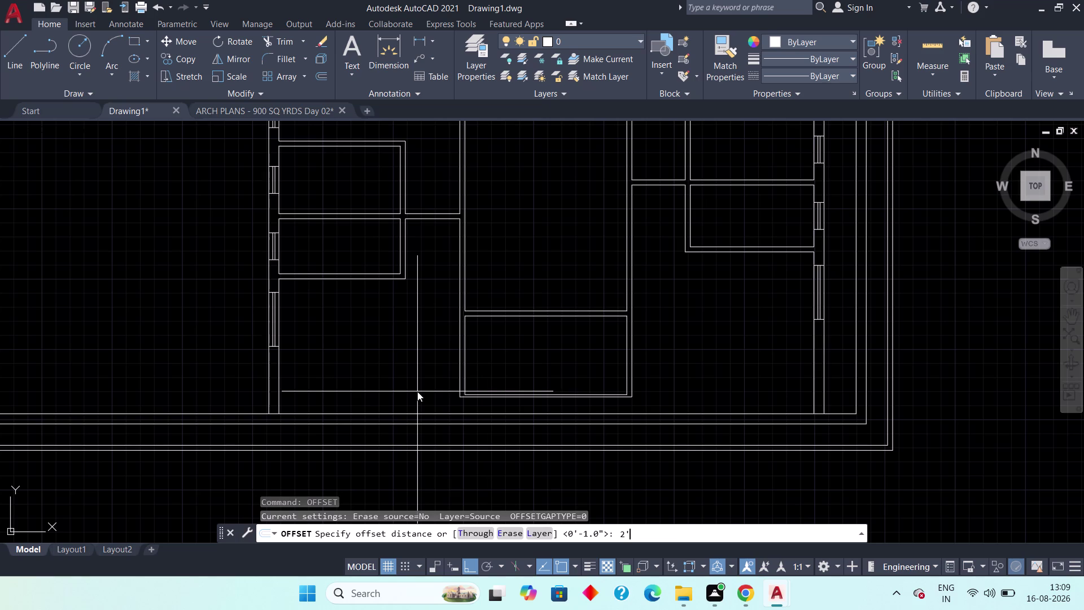
text(3)
text(")
key(space)
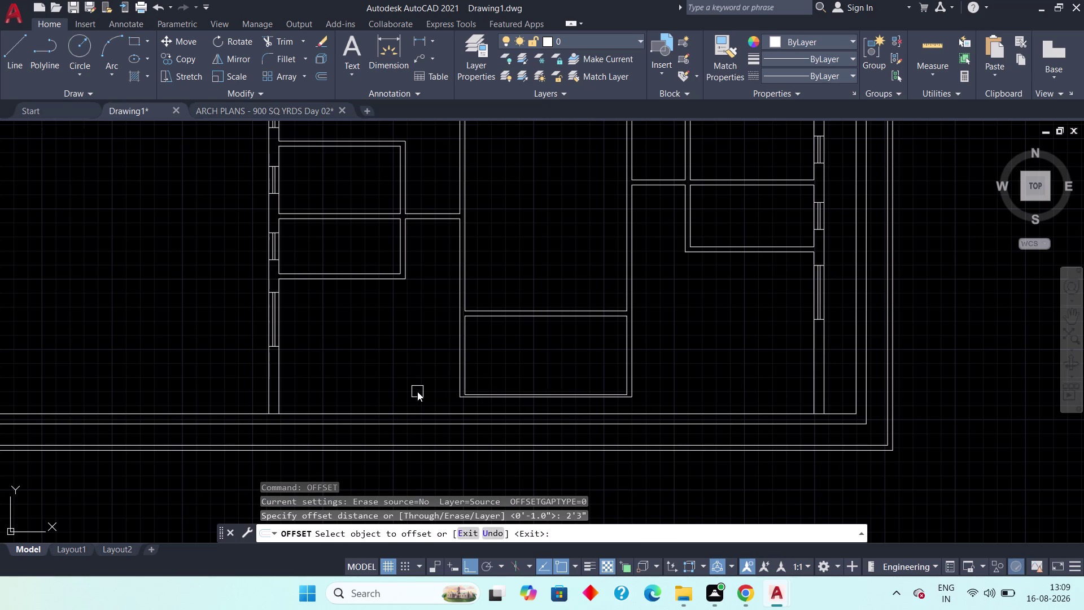
click(419, 414)
click(405, 366)
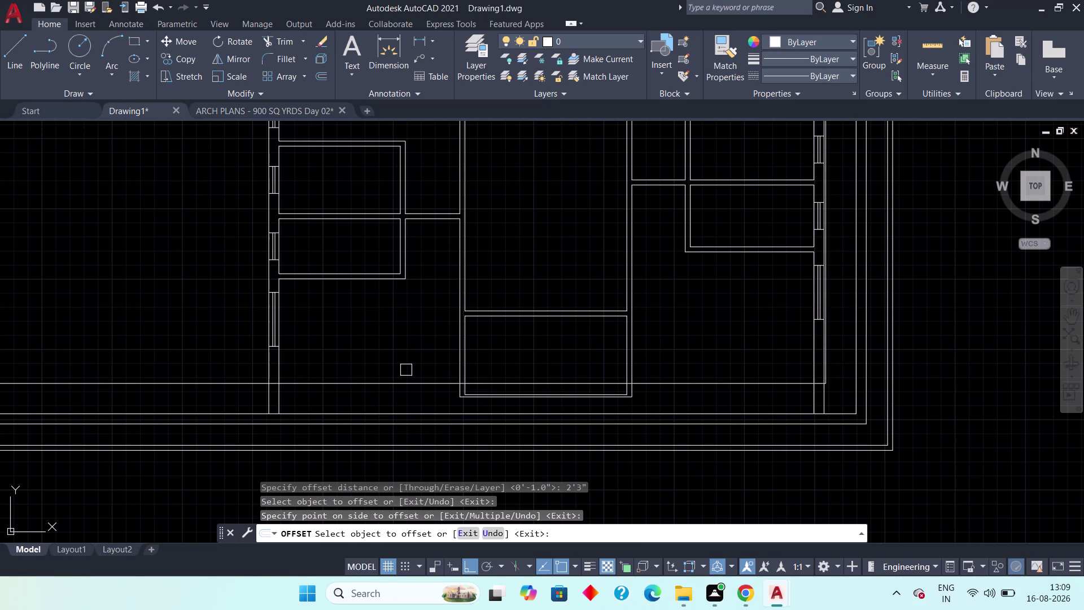
scroll(down, 3)
middle_drag(403, 350, 421, 409)
key(Escape)
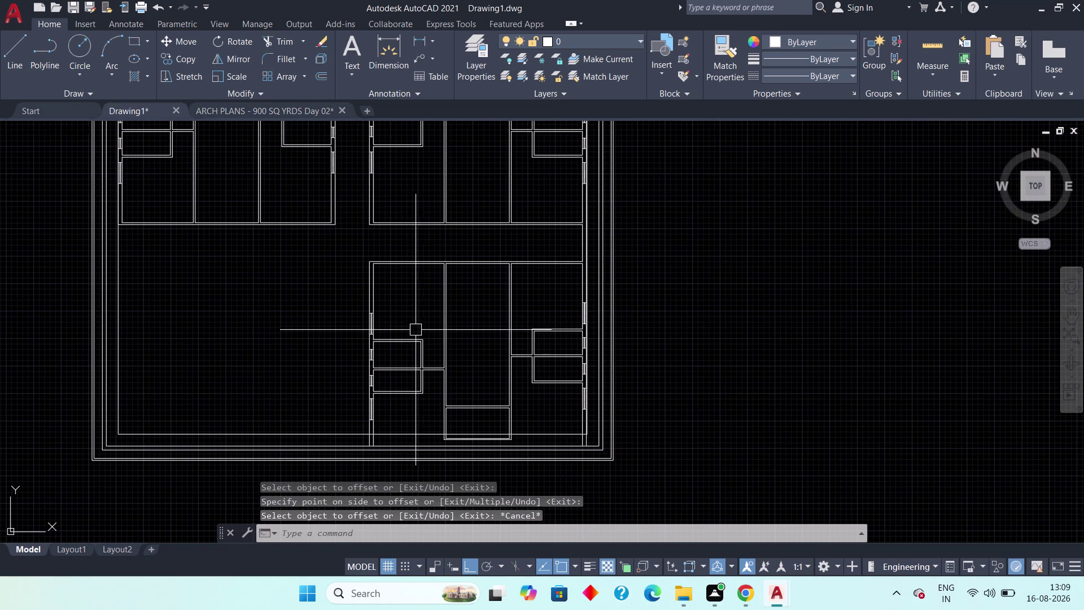
Pan and zoom back to the lower wall lines and cancel any unfinished command.
middle_drag(422, 203, 409, 407)
scroll(up, 3)
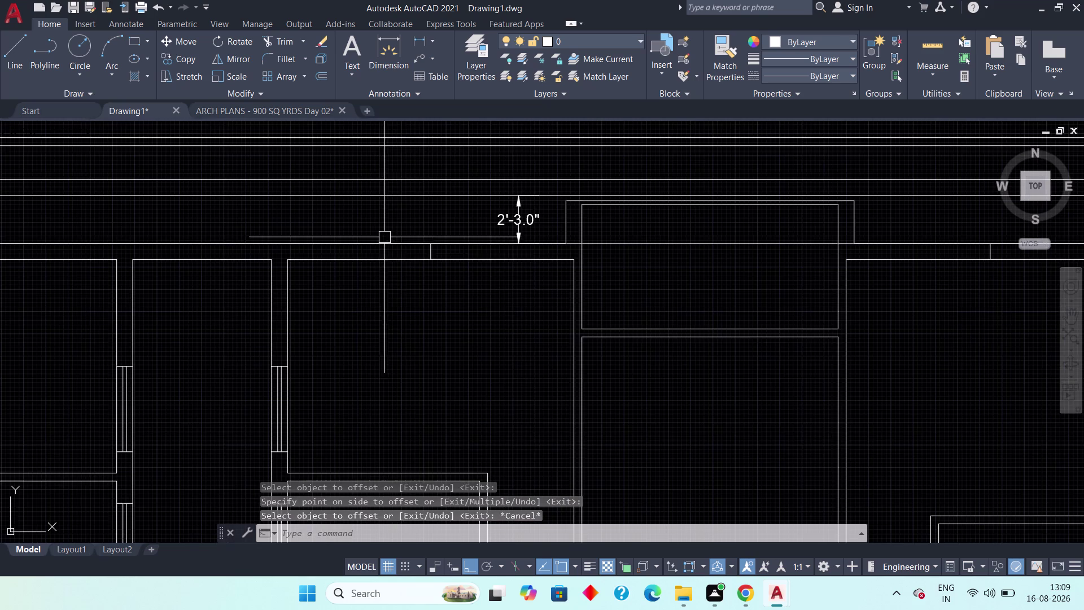
scroll(down, 3)
middle_drag(456, 354, 454, 343)
scroll(up, 3)
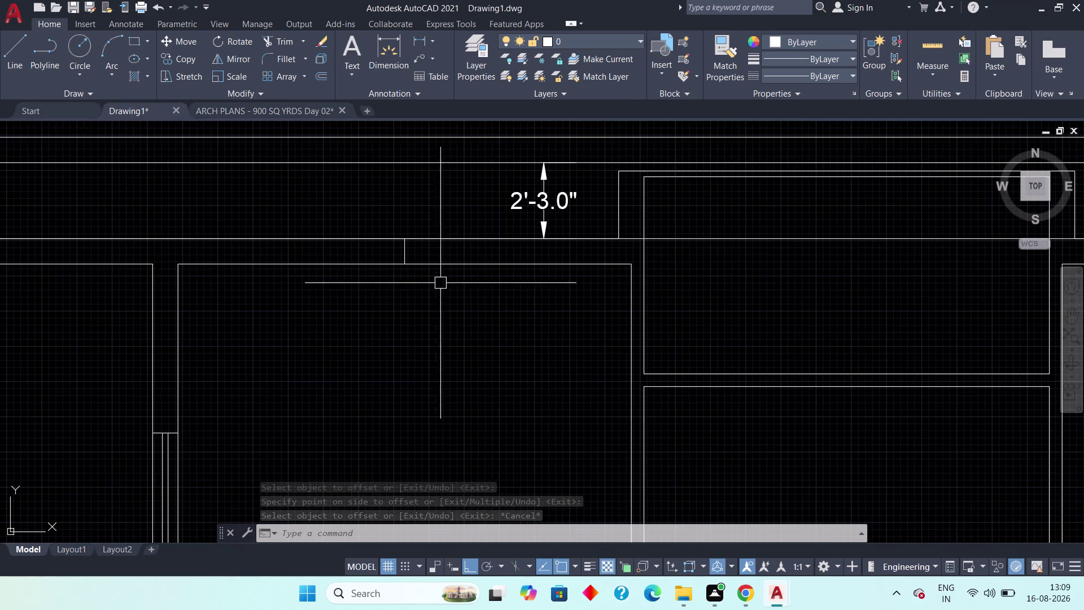
scroll(down, 3)
middle_drag(470, 349, 439, 166)
middle_drag(444, 409, 420, 255)
scroll(up, 3)
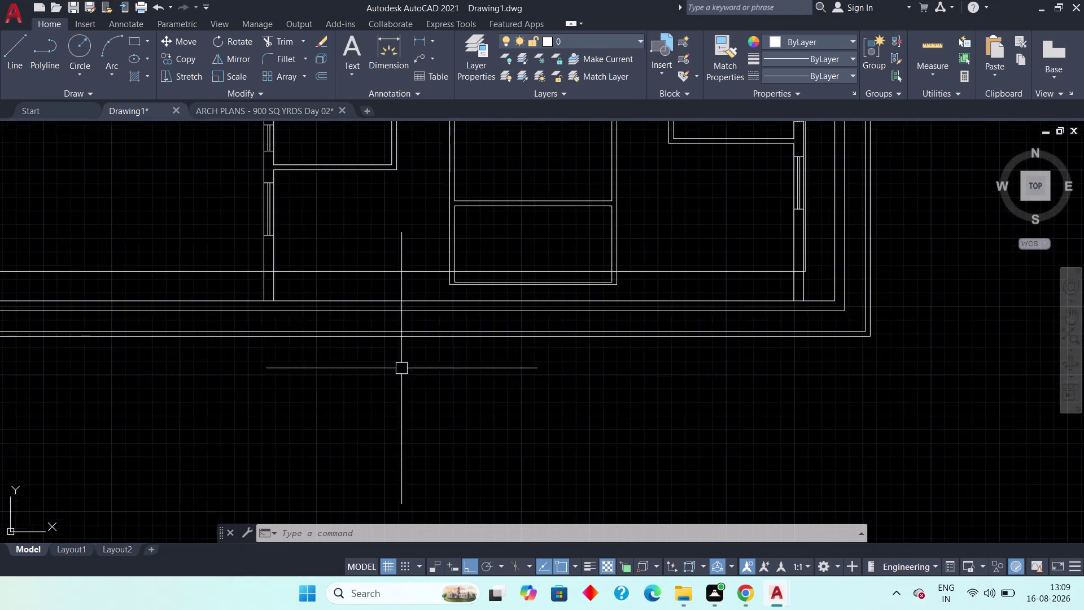
scroll(up, 3)
middle_drag(385, 324, 382, 411)
key(Escape)
key(Escape)
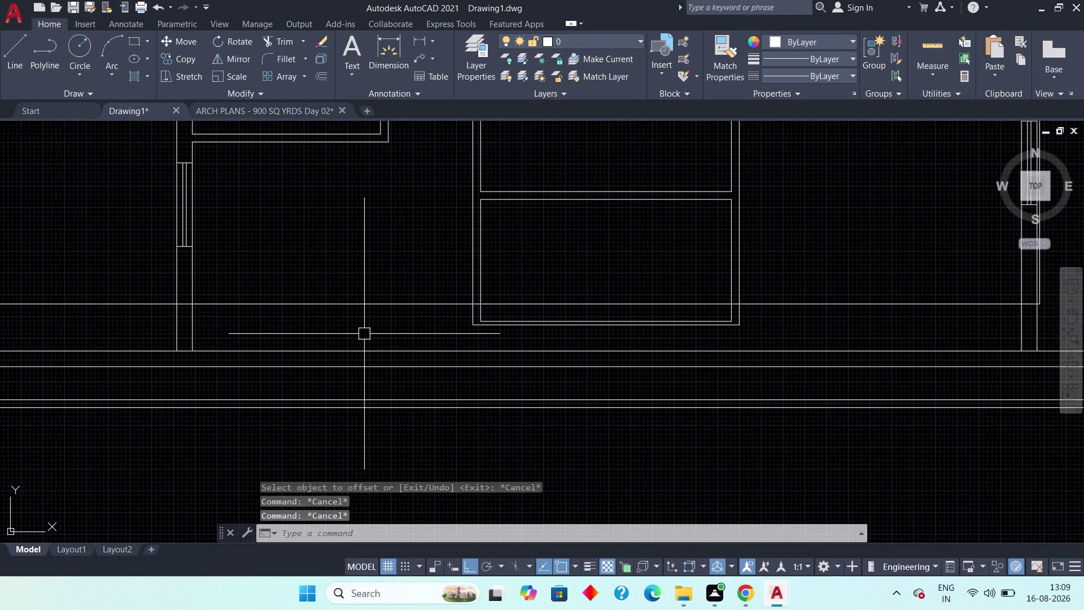
Offset a lower wall line by 9" to create a parallel wall line.
text(of)
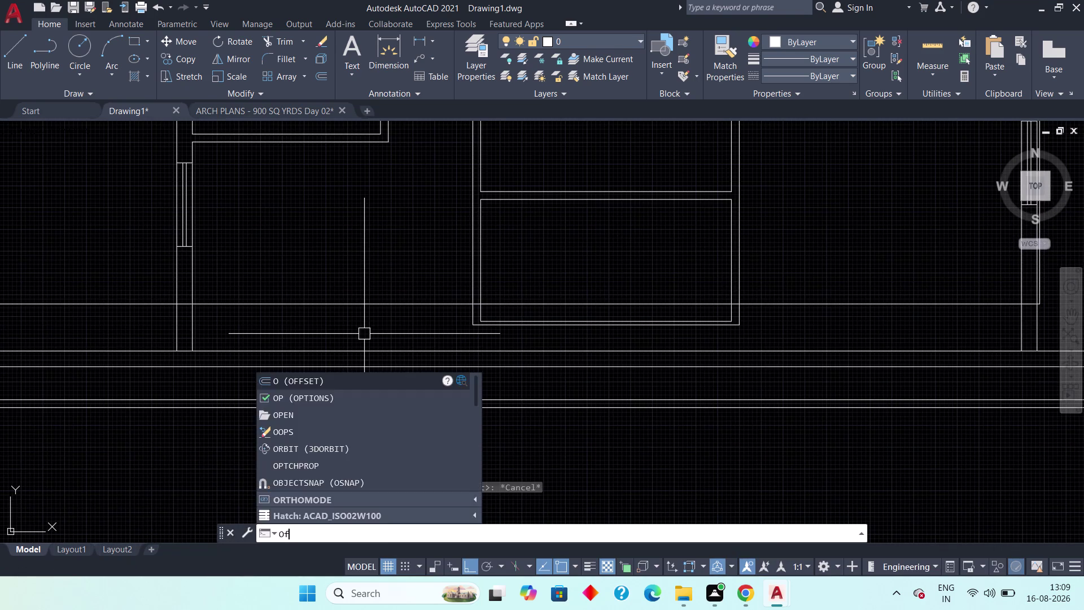
text(f 9)
text(")
key(space)
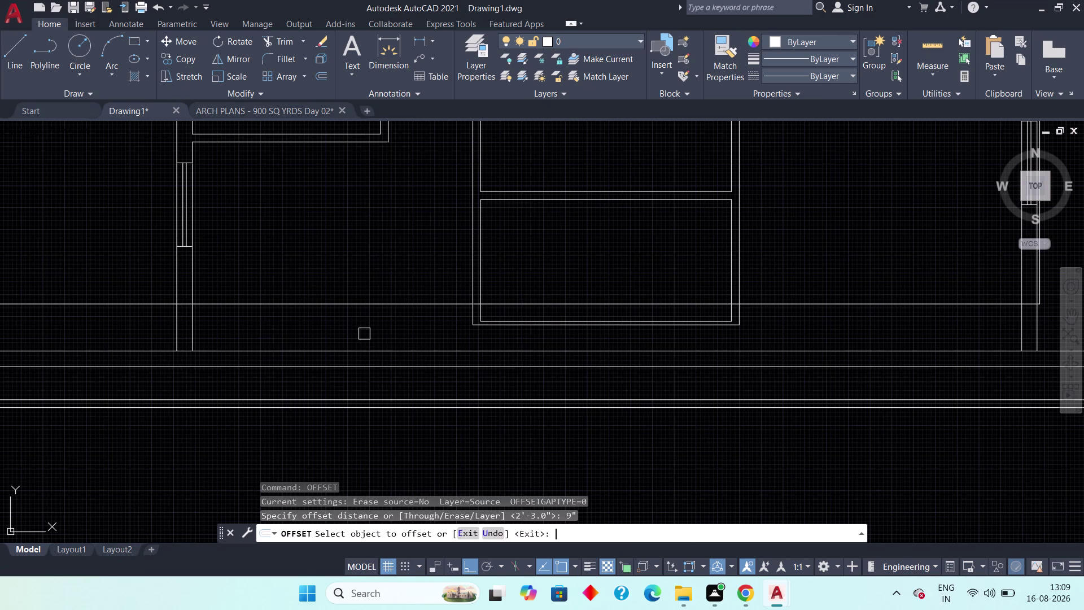
drag(386, 304, 384, 293)
click(384, 284)
key(Escape)
scroll(down, 3)
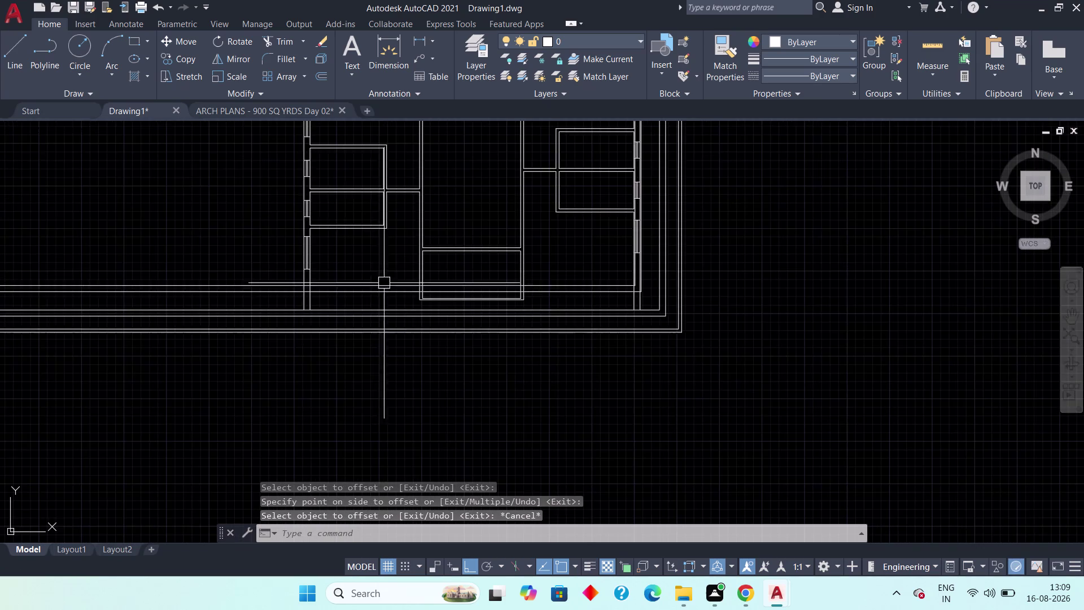
middle_drag(377, 284, 467, 320)
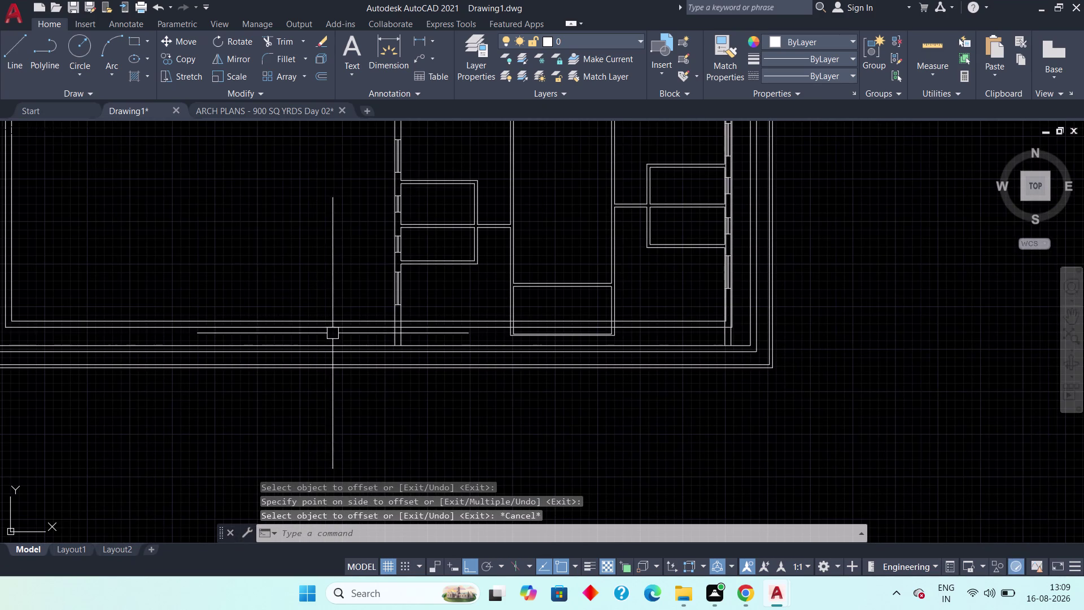
Start TRIM with a fence, then cut the extra wall line at the lower room opening.
key(t)
key(r)
key(space)
click(342, 299)
click(335, 340)
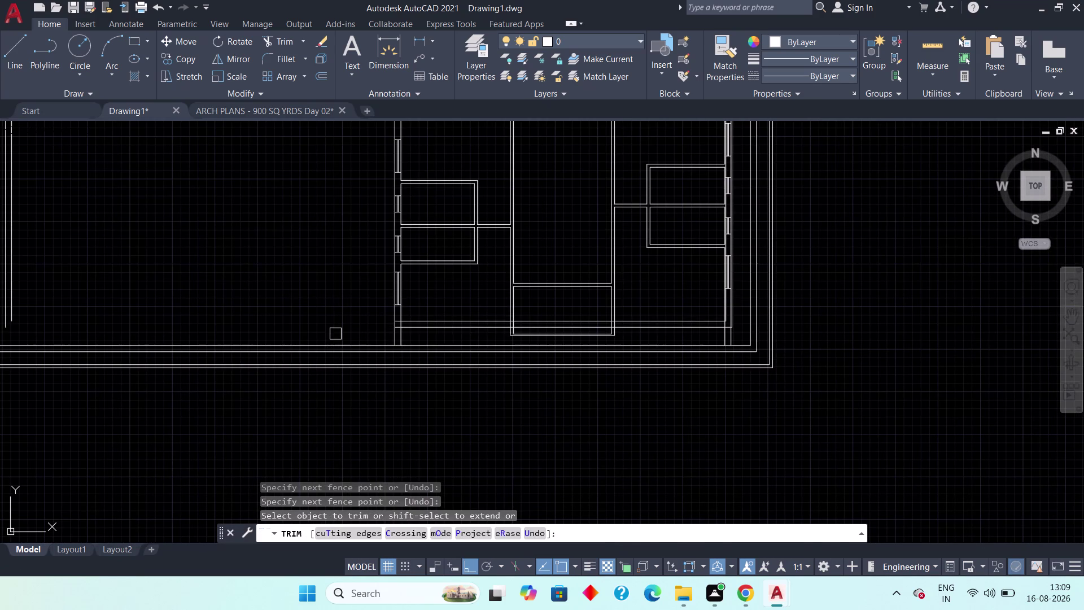
middle_drag(358, 327, 376, 328)
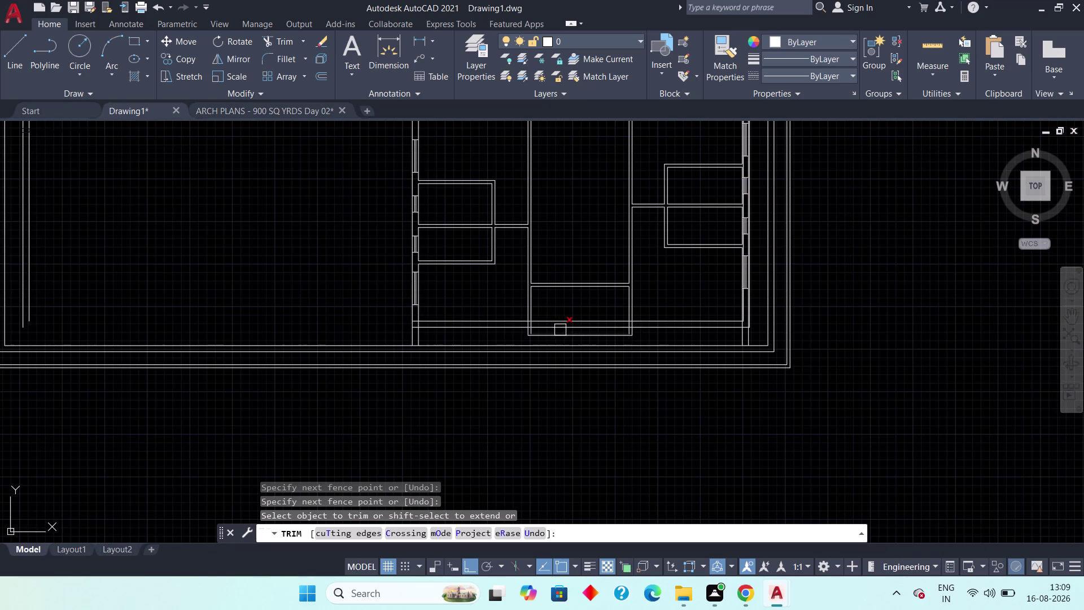
scroll(up, 3)
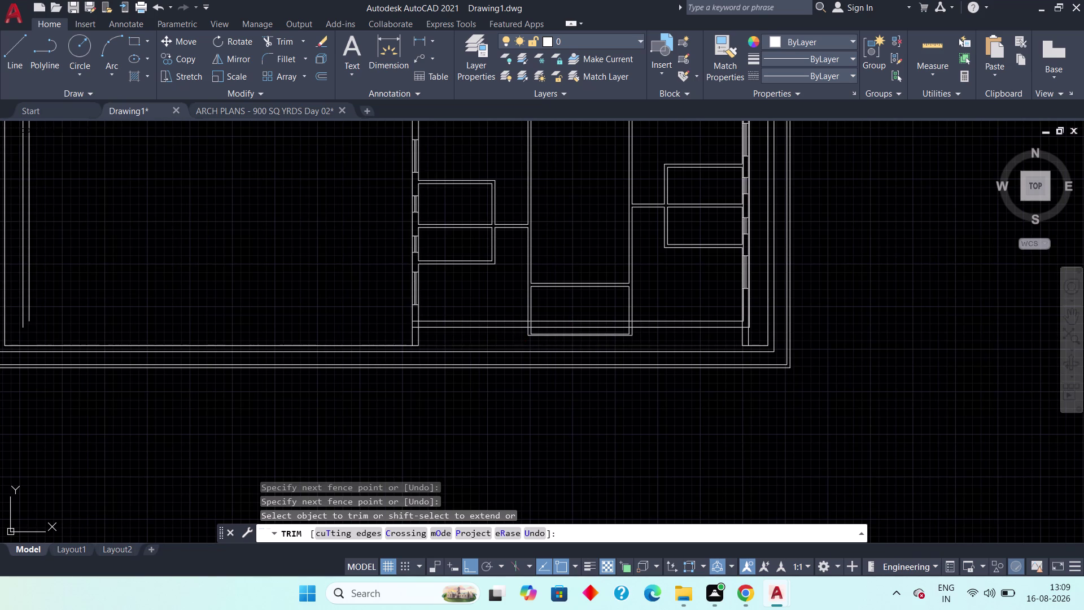
scroll(up, 3)
middle_drag(524, 339, 497, 345)
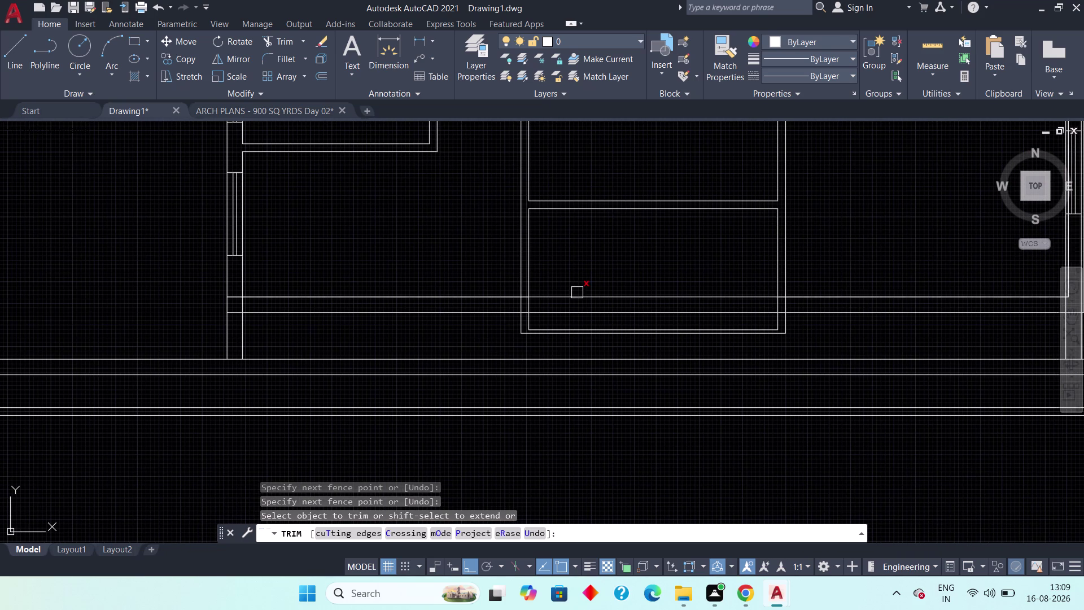
click(577, 295)
click(581, 308)
Trim an overlapping wall line along the top wall of the plan.
scroll(down, 3)
middle_drag(601, 302, 558, 310)
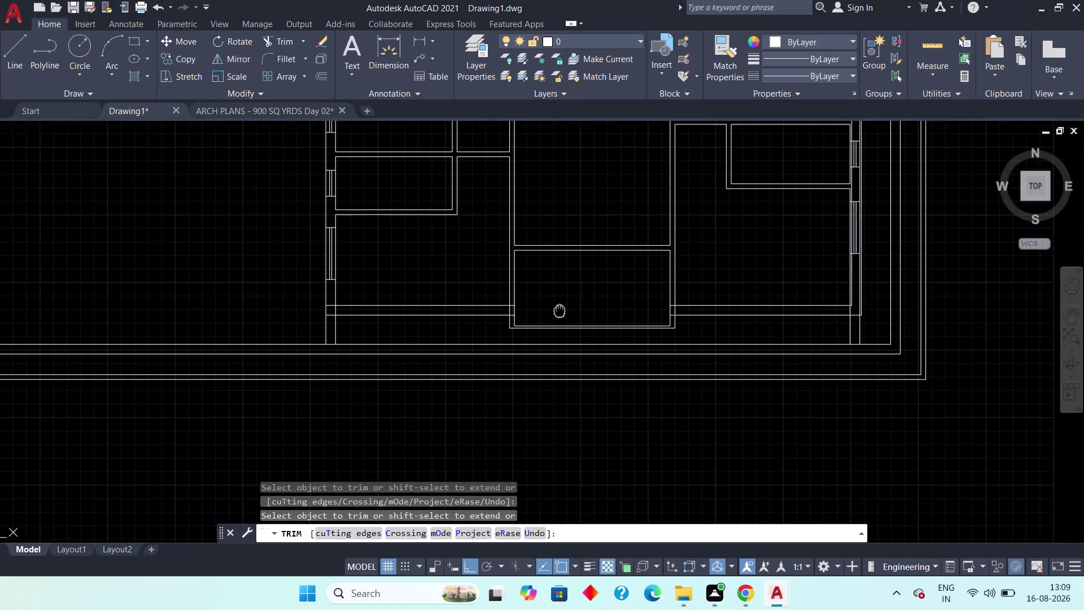
middle_drag(559, 310, 542, 324)
scroll(down, 3)
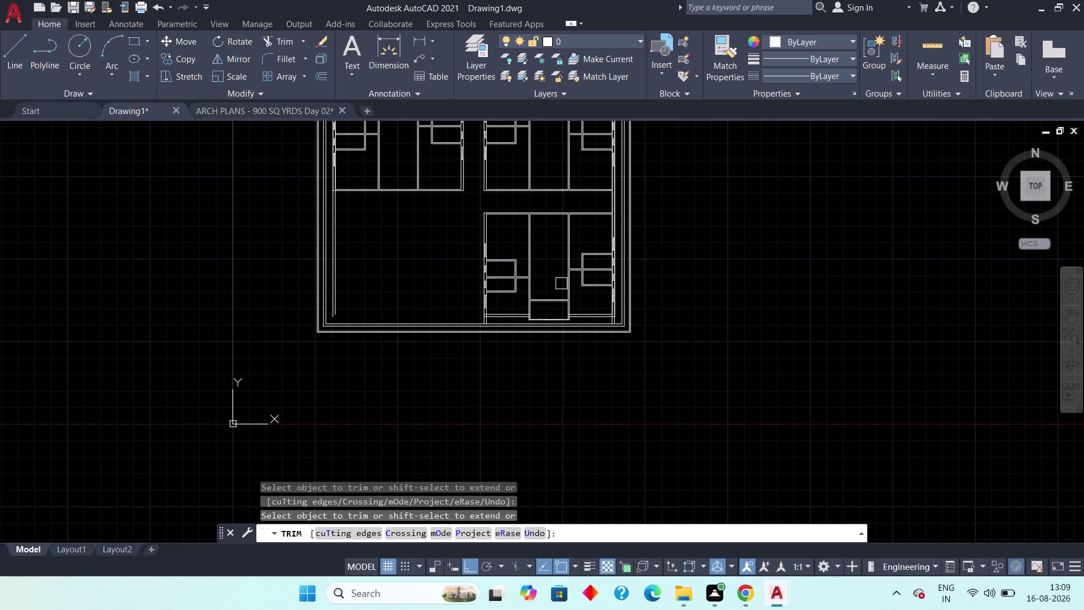
middle_drag(562, 270, 537, 389)
scroll(up, 3)
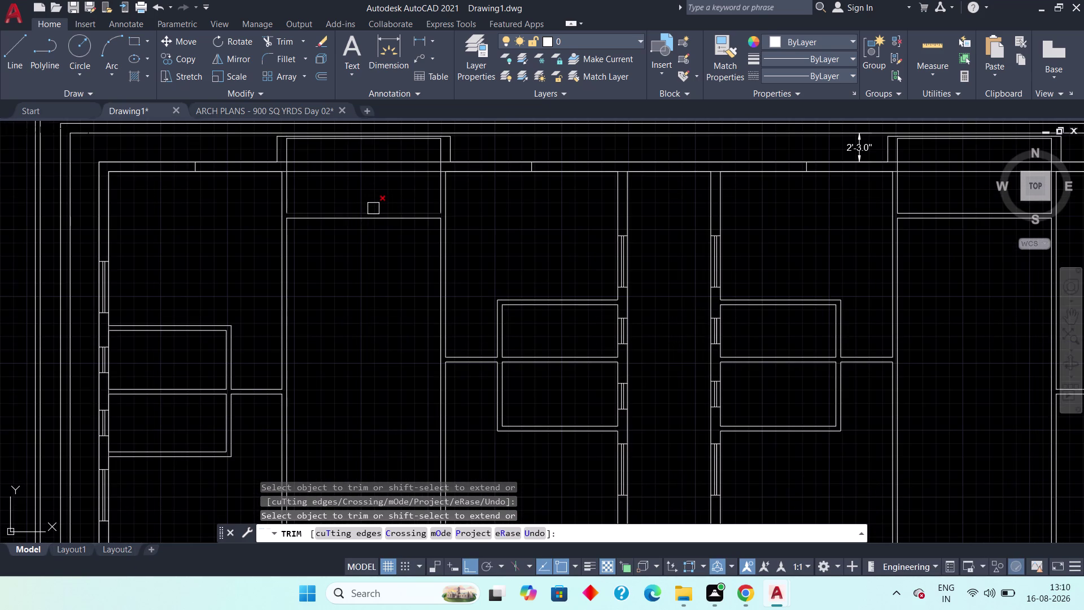
middle_drag(381, 297, 388, 396)
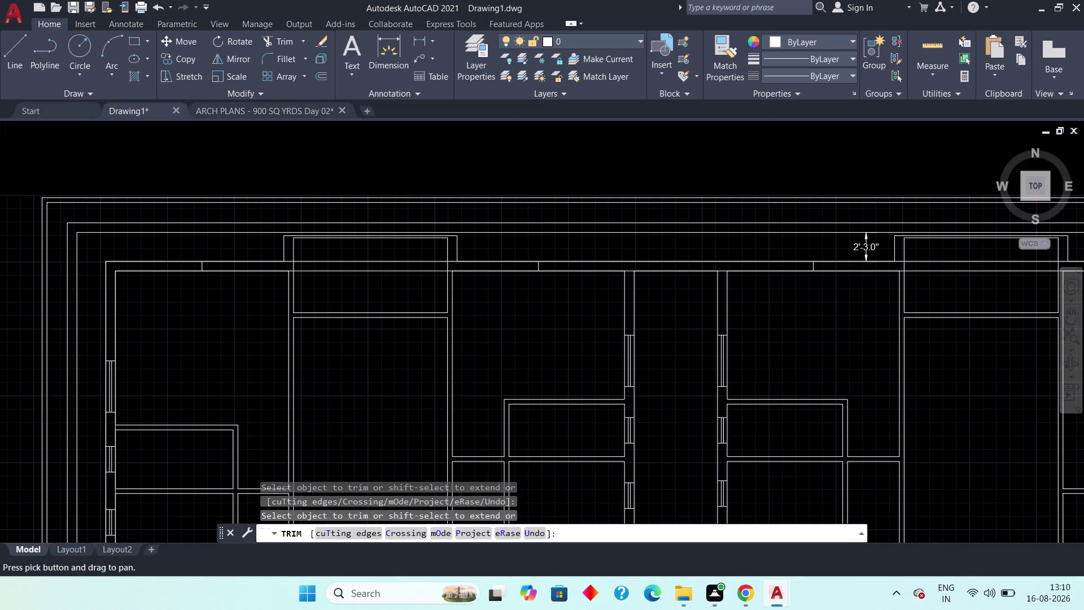
middle_drag(388, 349, 279, 397)
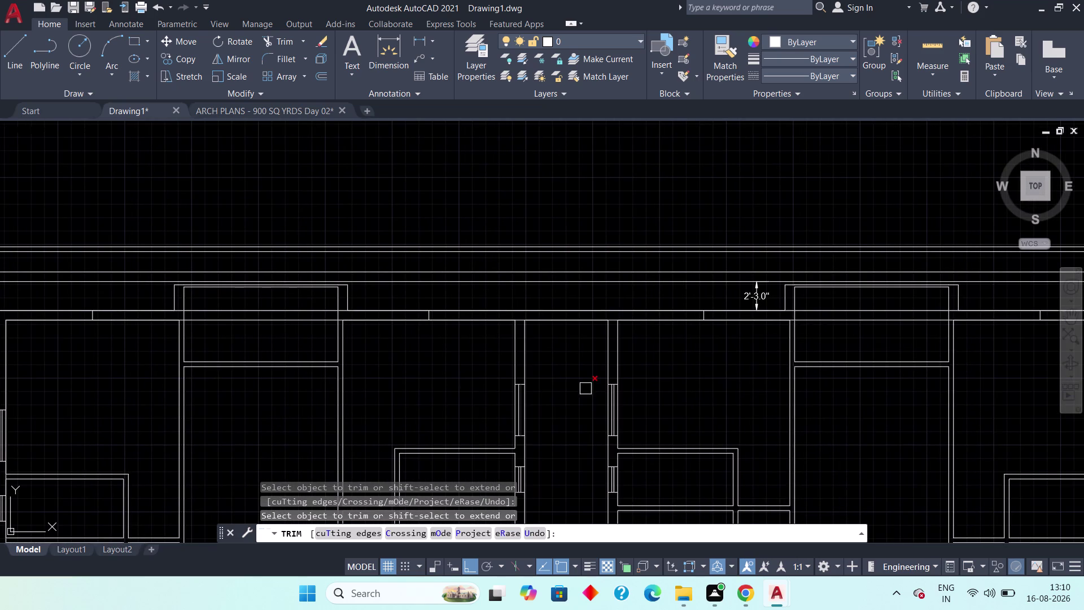
click(831, 312)
click(832, 319)
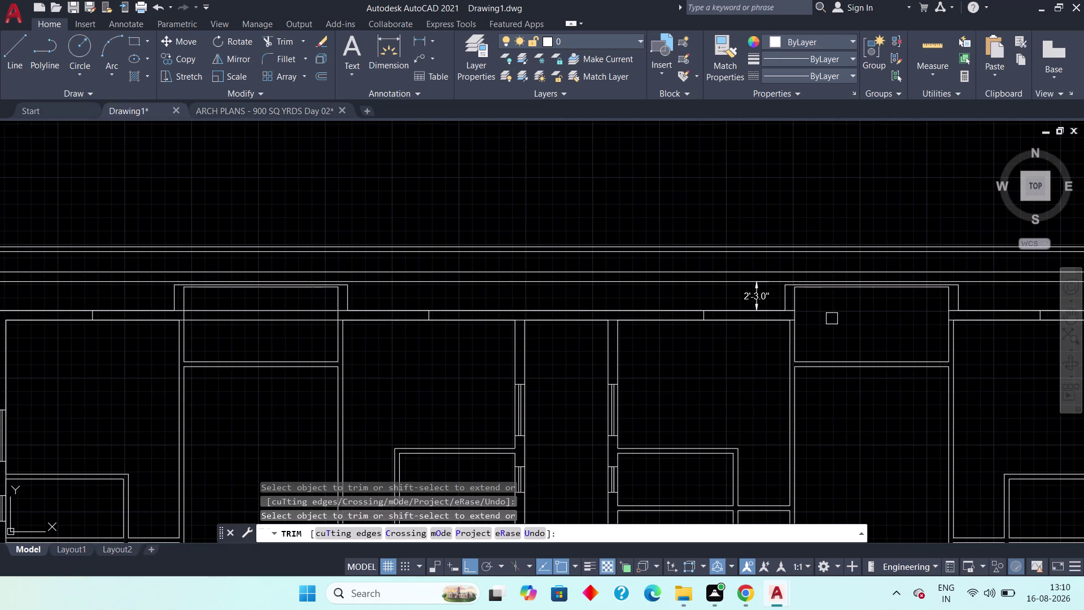
Trim the wall line inside the top bay and the line past the wall corner.
scroll(down, 3)
middle_drag(832, 332, 880, 332)
scroll(up, 3)
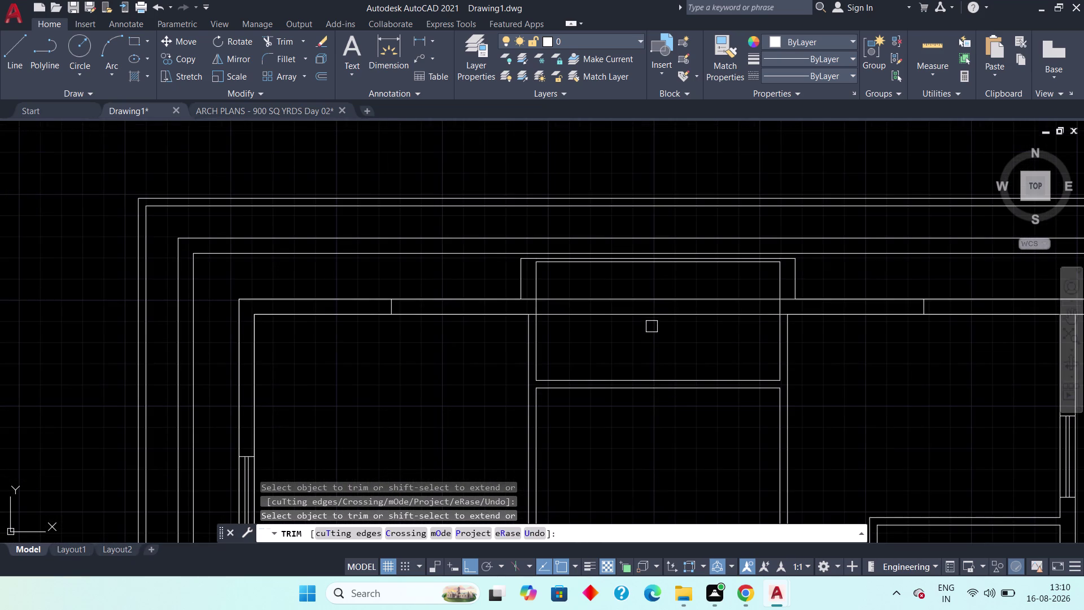
click(652, 321)
click(648, 293)
scroll(down, 3)
middle_drag(614, 308, 663, 328)
scroll(up, 3)
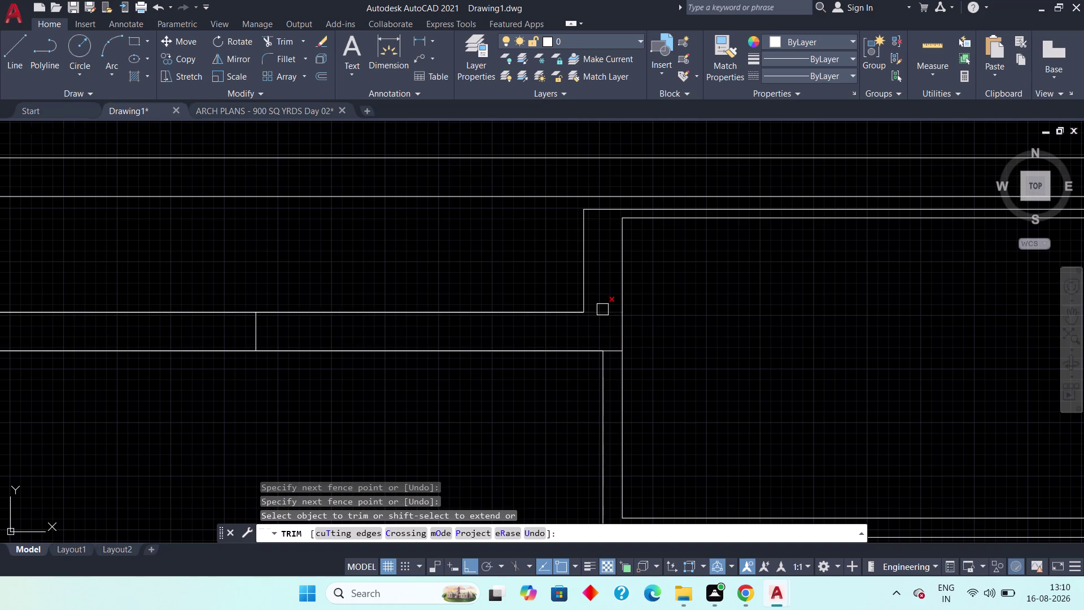
click(602, 309)
click(611, 347)
Fence-trim the short wall segment in the next top room.
scroll(down, 3)
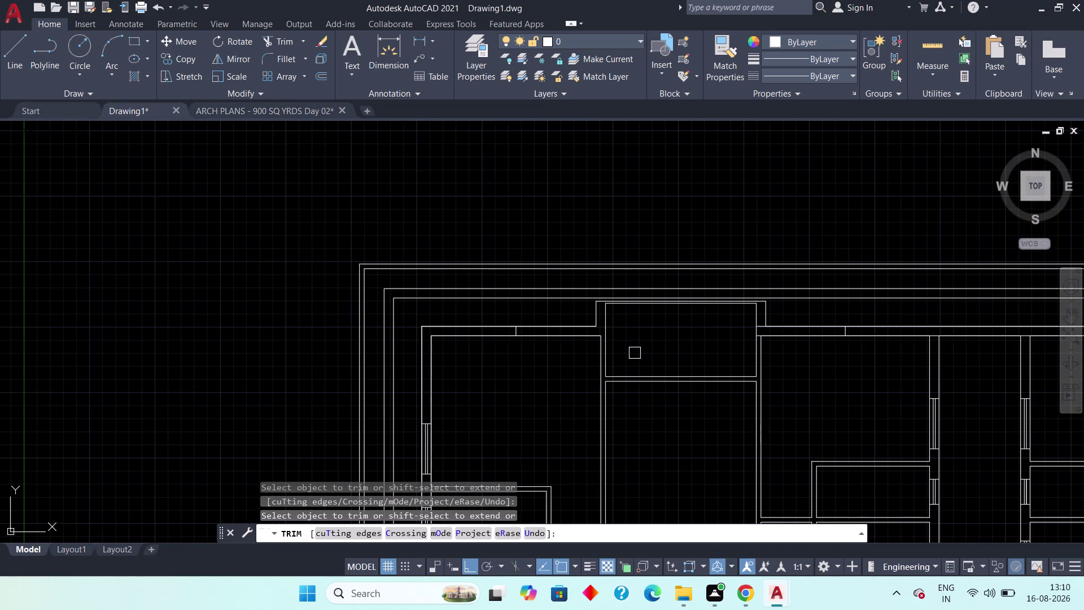
middle_drag(711, 342, 544, 335)
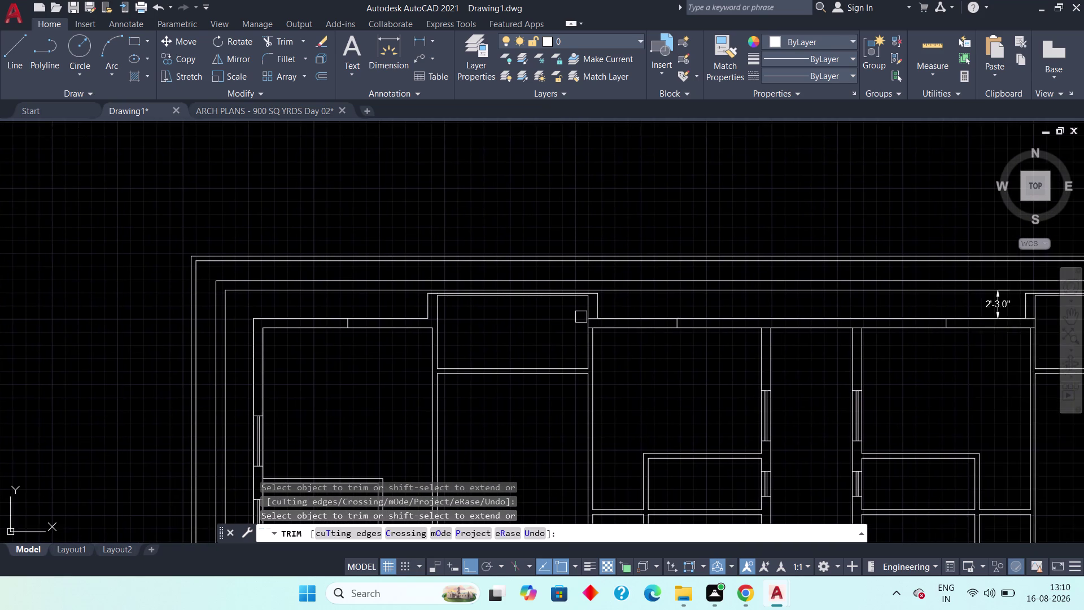
scroll(up, 3)
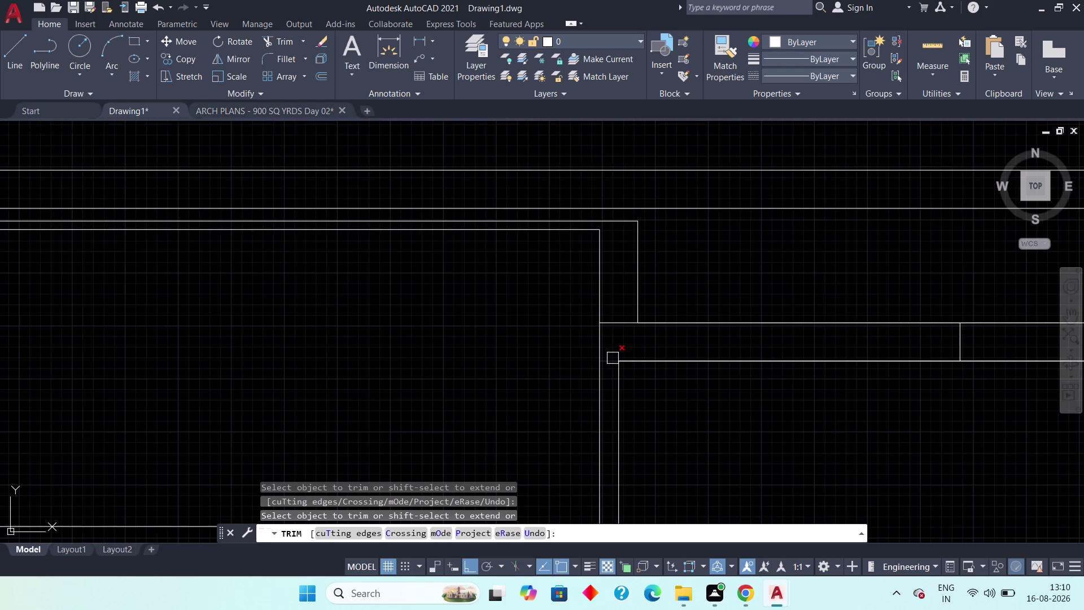
scroll(up, 3)
click(602, 371)
scroll(down, 3)
click(599, 378)
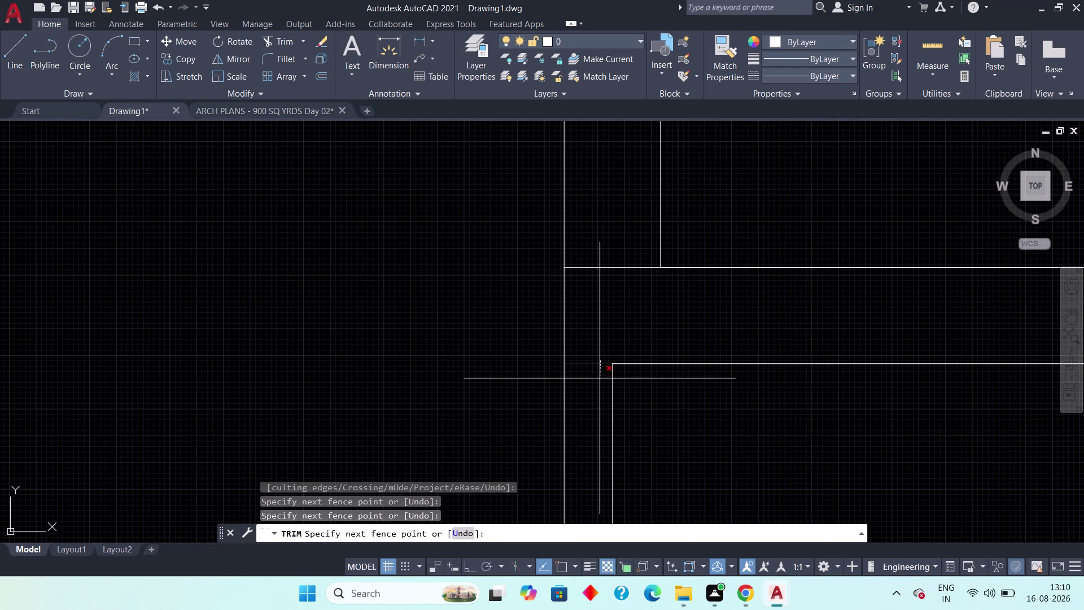
click(604, 264)
scroll(down, 3)
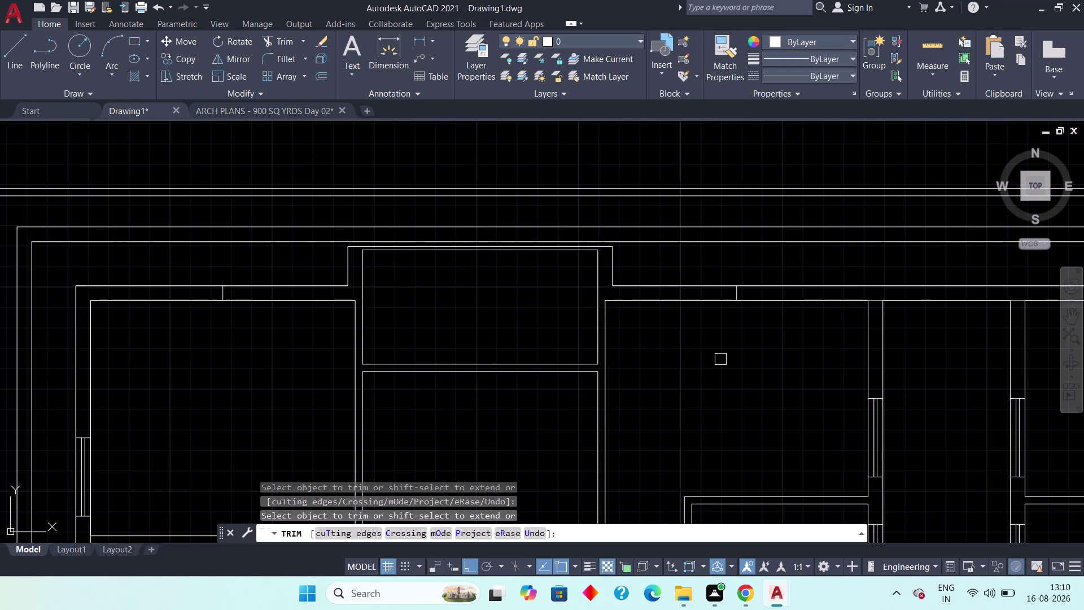
Trim the wall lines at the 2'-3.0" dimension corner and the adjacent junction.
middle_drag(717, 359, 511, 355)
scroll(down, 3)
middle_drag(811, 347, 532, 338)
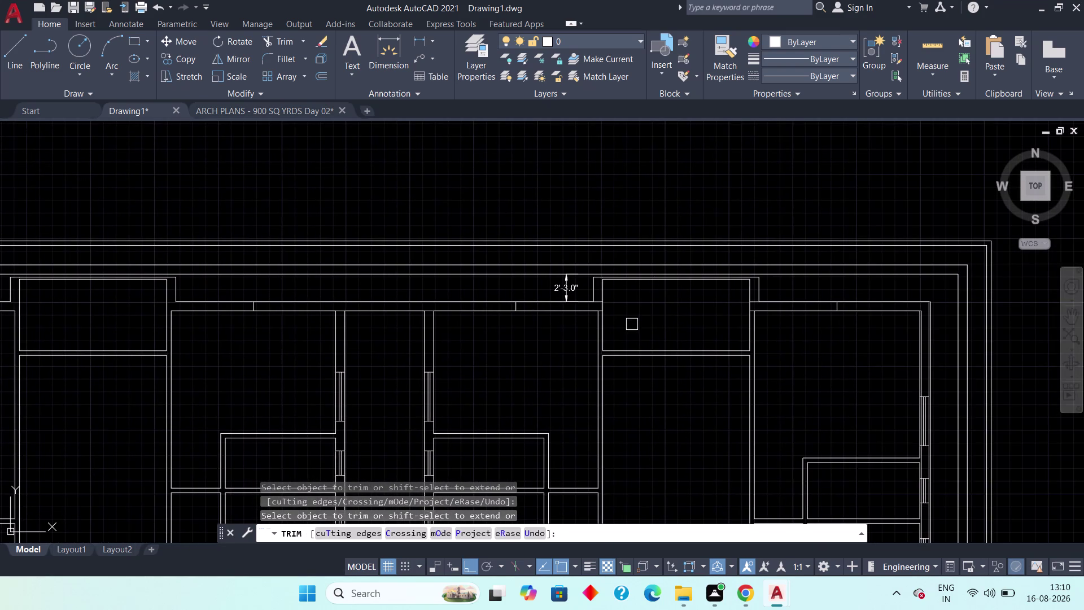
scroll(up, 3)
middle_drag(625, 313, 749, 399)
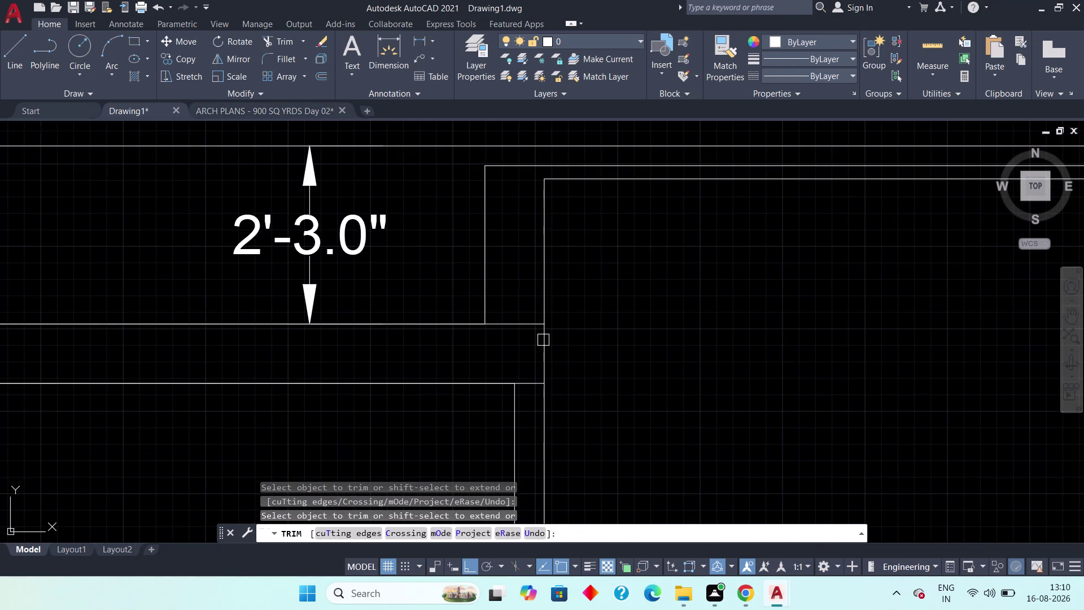
click(526, 323)
click(527, 383)
scroll(down, 3)
middle_drag(610, 375, 549, 361)
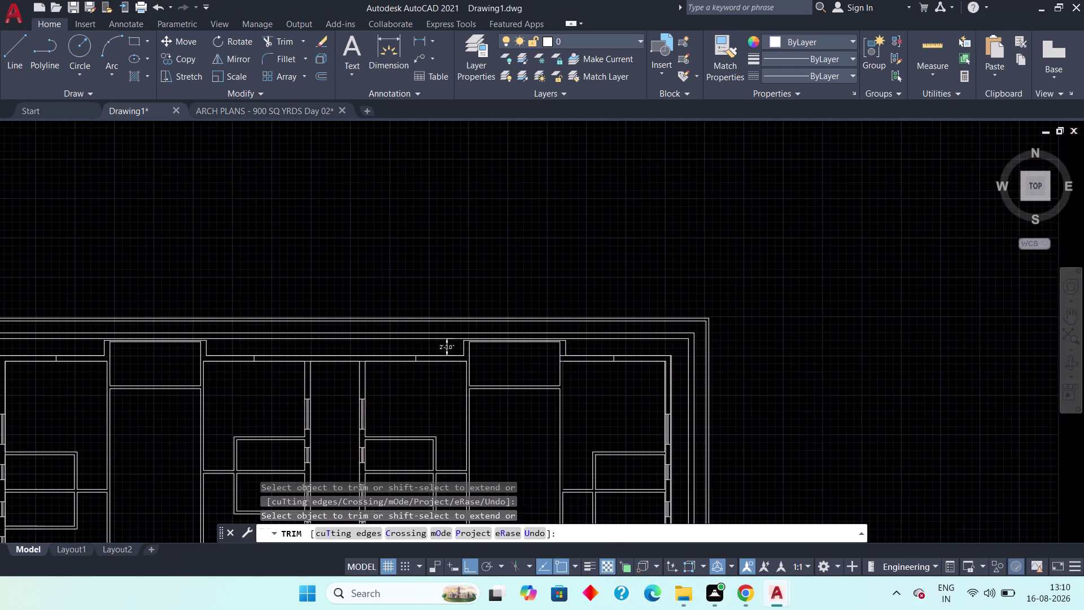
middle_drag(549, 360, 549, 360)
scroll(up, 3)
click(530, 365)
click(516, 419)
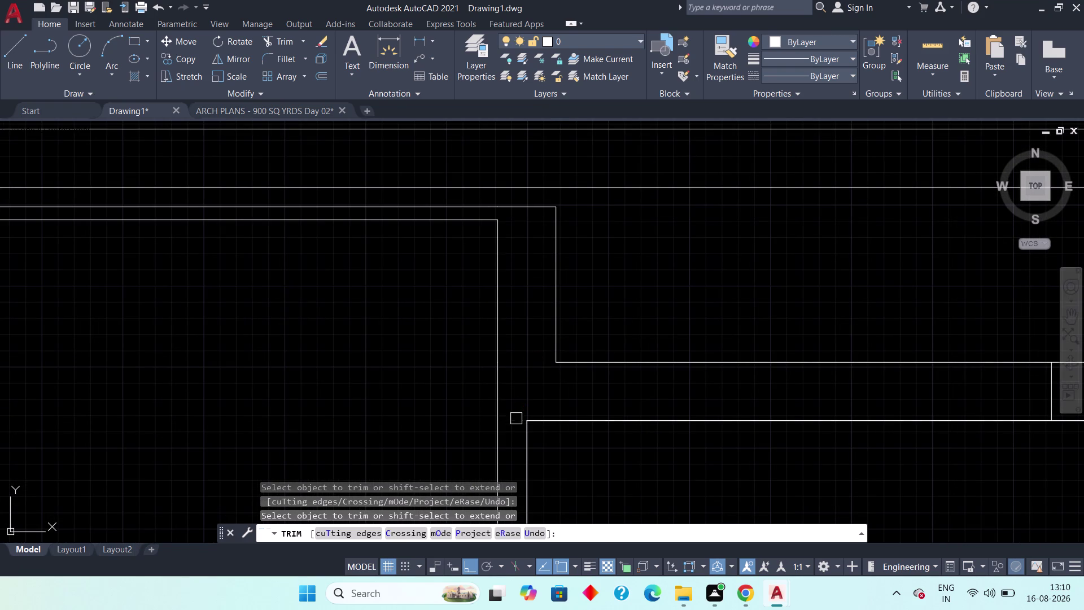
Fence-trim the crossing wall lines around the lower middle room.
scroll(down, 3)
middle_drag(586, 442, 599, 359)
scroll(down, 3)
middle_drag(635, 423, 635, 395)
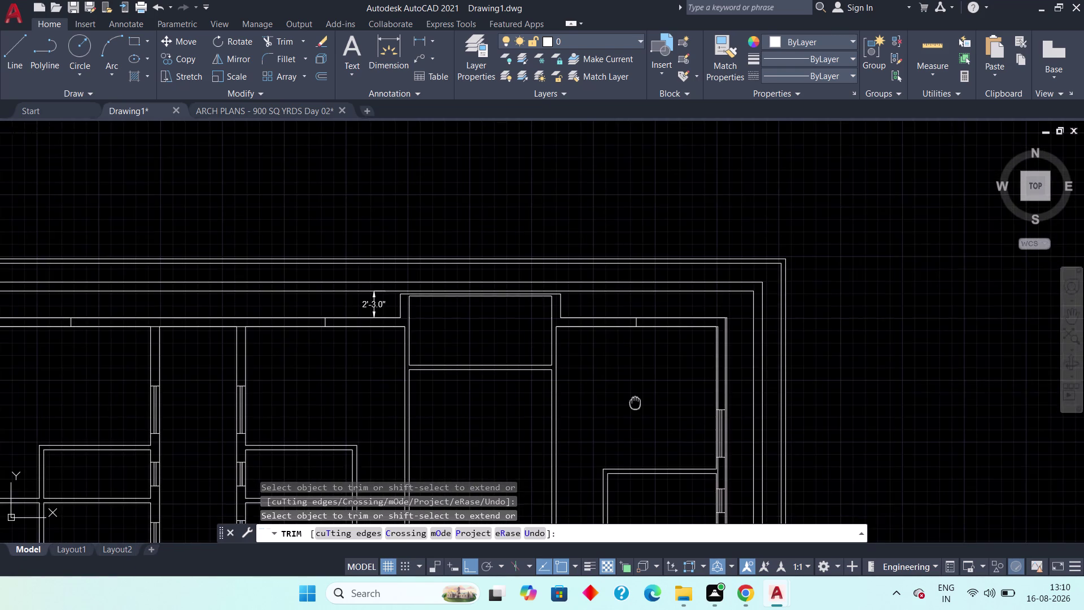
middle_drag(636, 395, 638, 351)
scroll(down, 3)
middle_drag(628, 348, 655, 201)
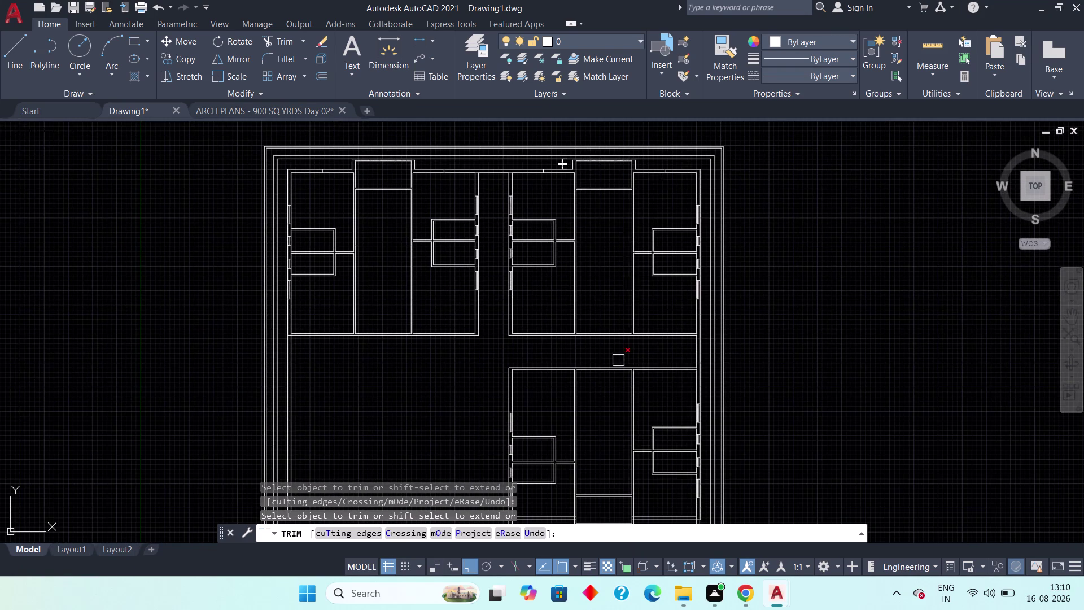
scroll(down, 3)
middle_drag(611, 423, 608, 316)
scroll(up, 3)
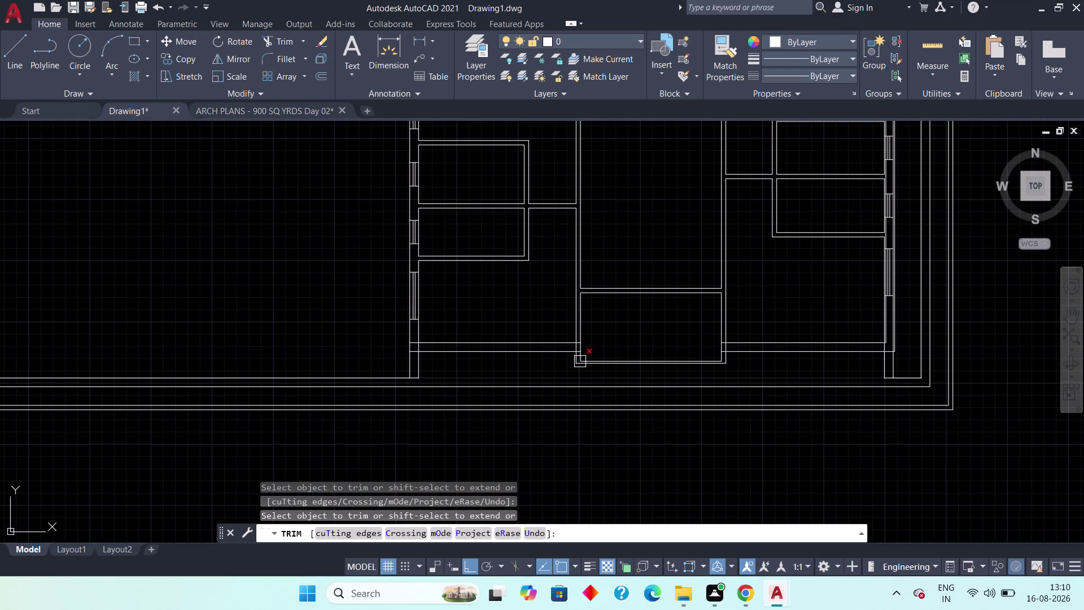
scroll(up, 3)
scroll(up, 3)
drag(577, 242, 580, 270)
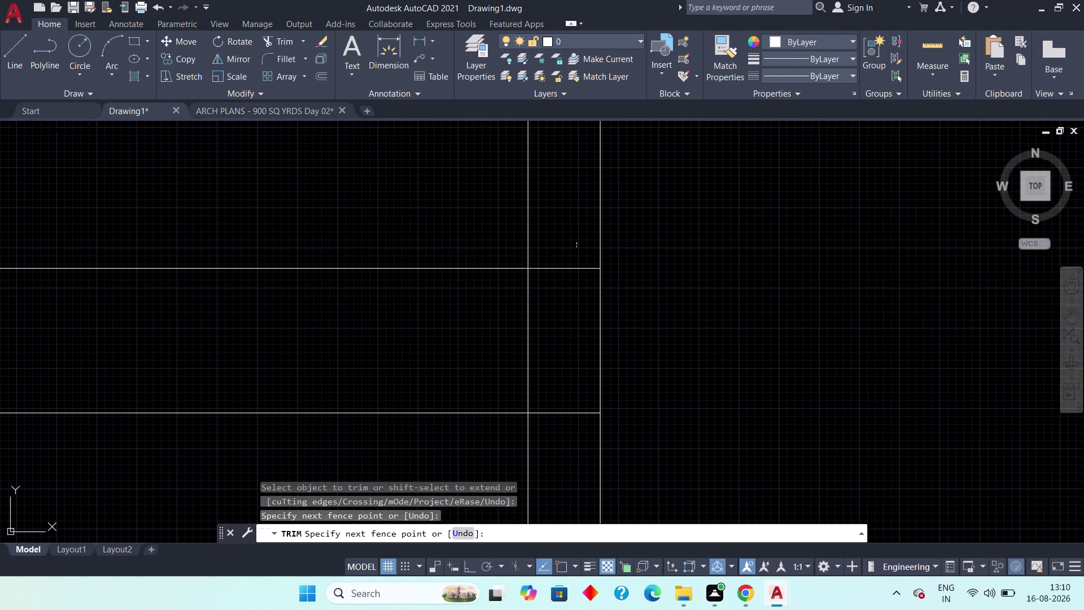
click(576, 441)
click(530, 364)
Trim the remaining wall line segments, including two pieces on the top wall.
scroll(down, 3)
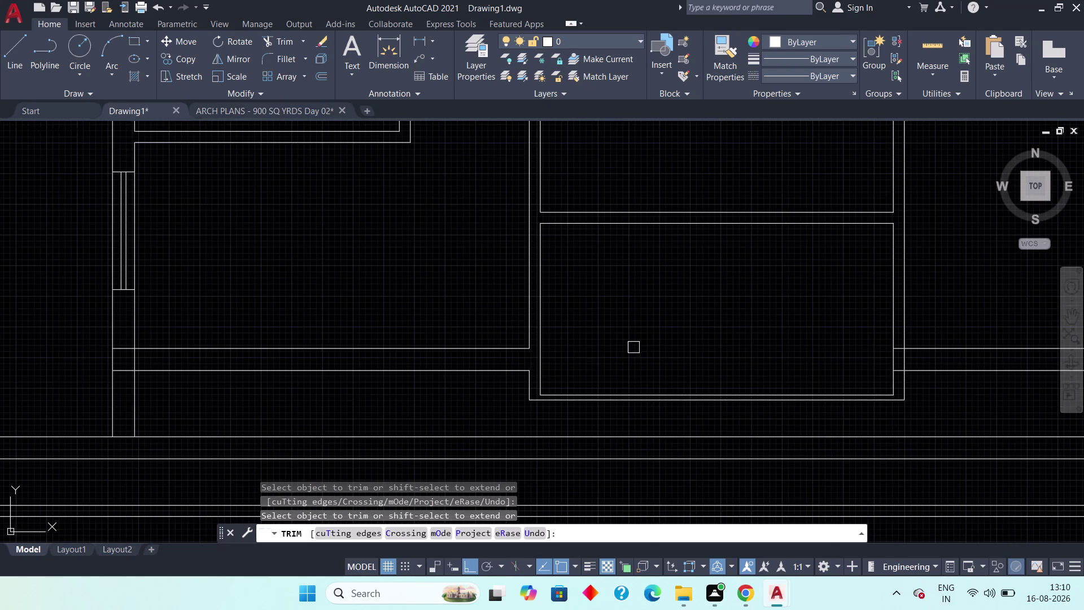
middle_drag(678, 340, 416, 299)
scroll(up, 3)
drag(597, 206, 599, 221)
drag(612, 445, 606, 441)
click(629, 339)
scroll(down, 3)
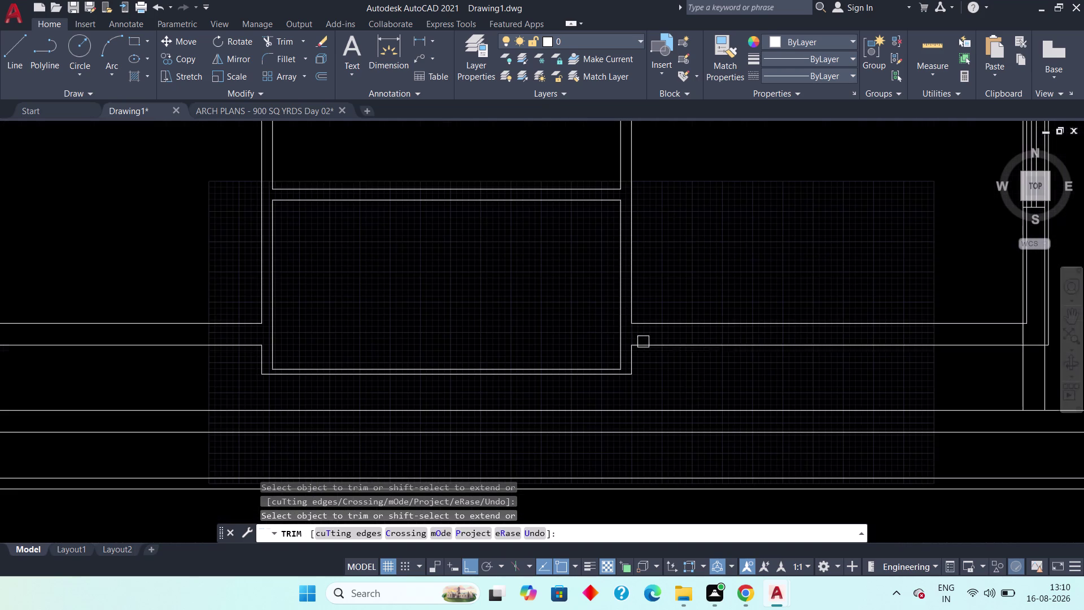
middle_drag(693, 387, 804, 390)
scroll(down, 3)
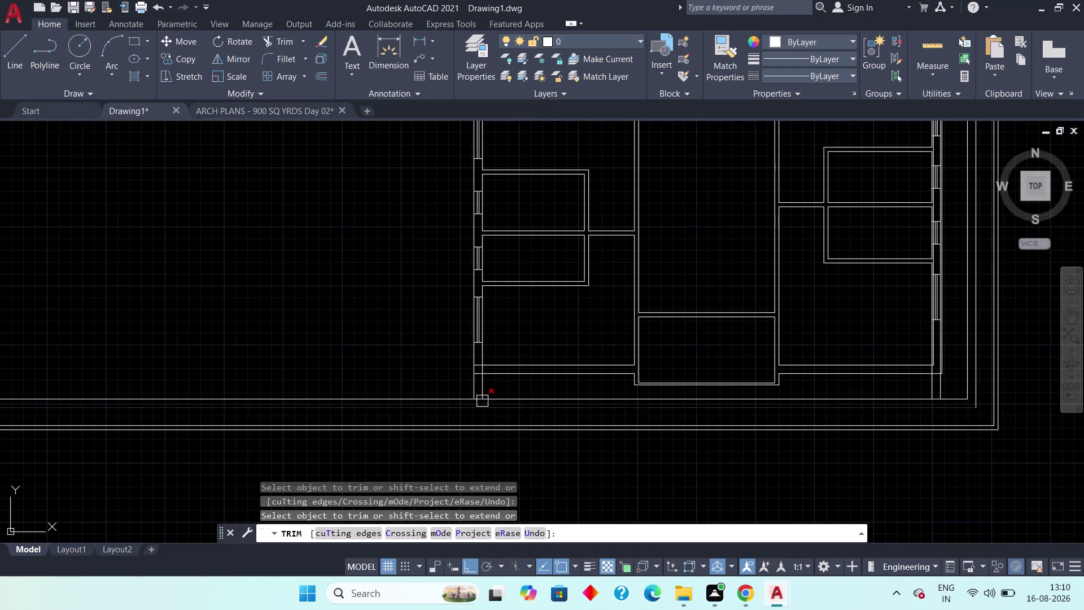
middle_drag(484, 385, 581, 390)
scroll(down, 3)
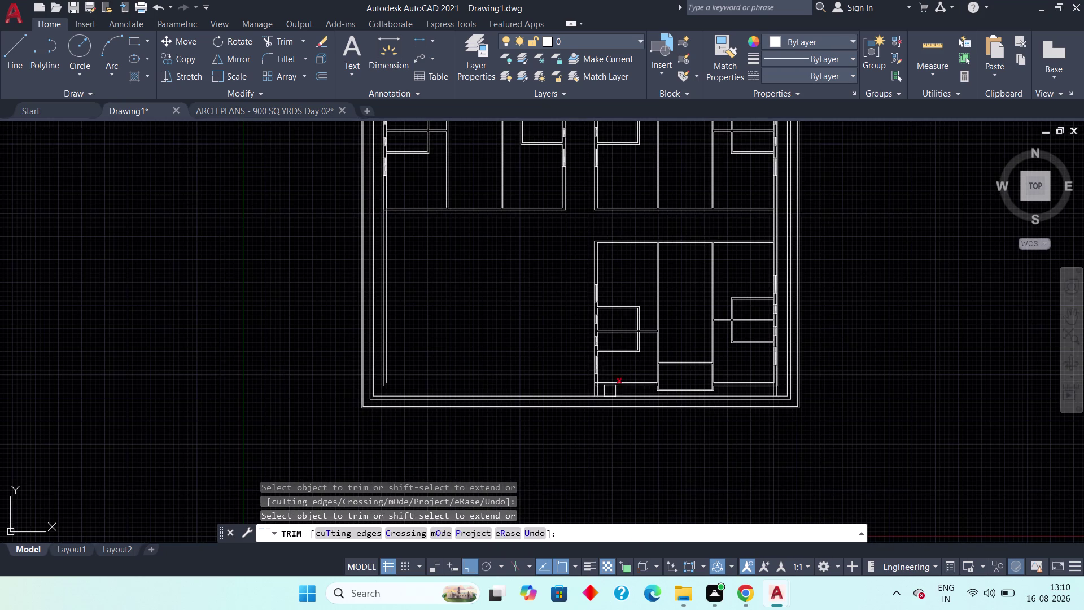
middle_drag(525, 362, 532, 444)
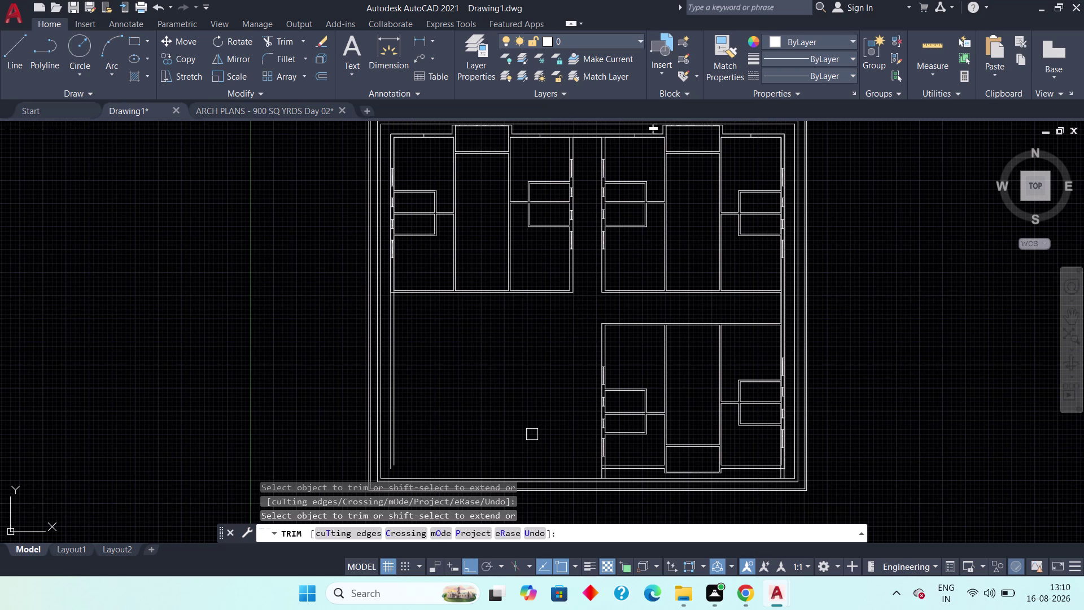
click(397, 415)
click(391, 416)
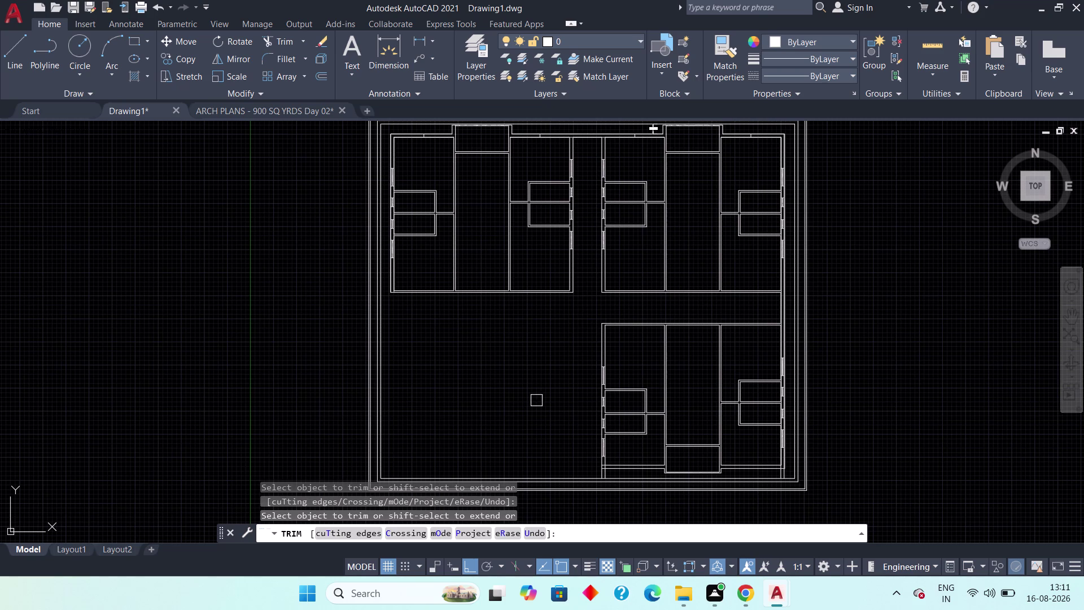
Pan around the plan to check the trimmed perimeter walls.
middle_drag(538, 400, 466, 412)
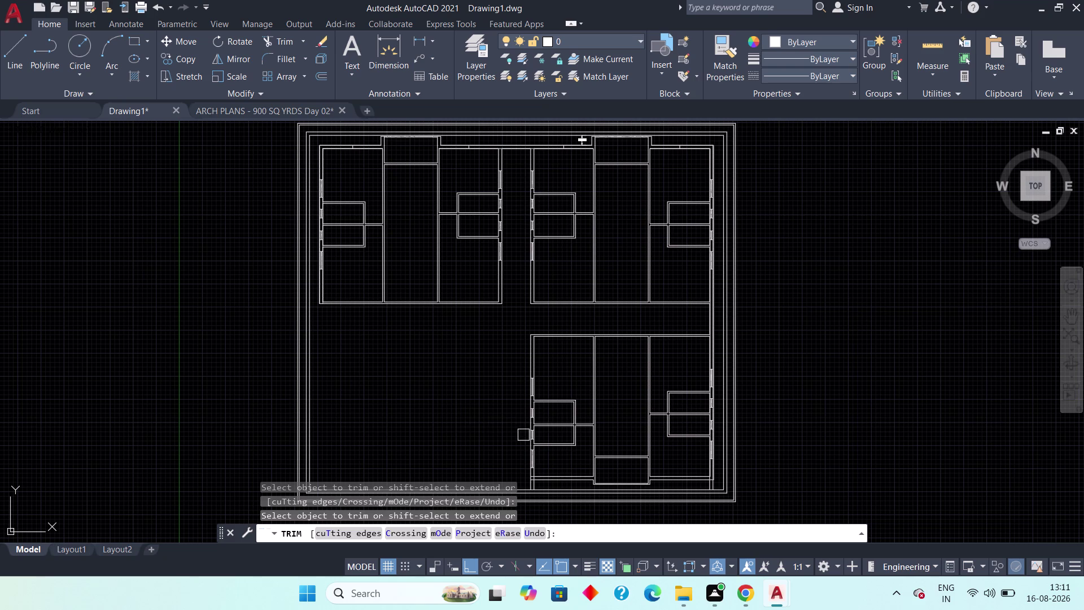
scroll(up, 3)
middle_drag(512, 451, 483, 532)
scroll(down, 3)
scroll(down, 3)
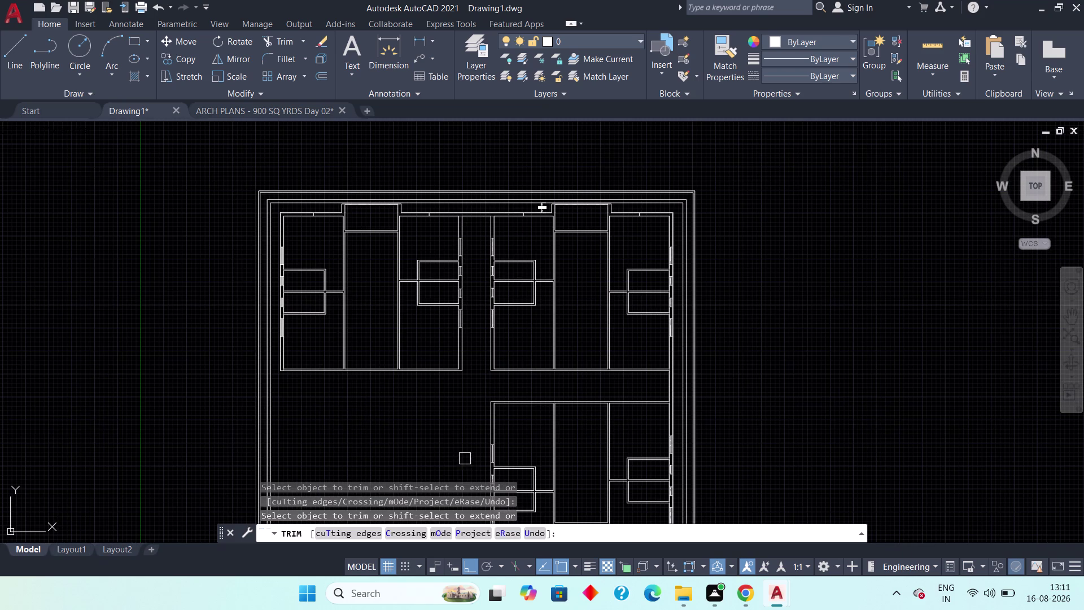
middle_drag(461, 450, 457, 386)
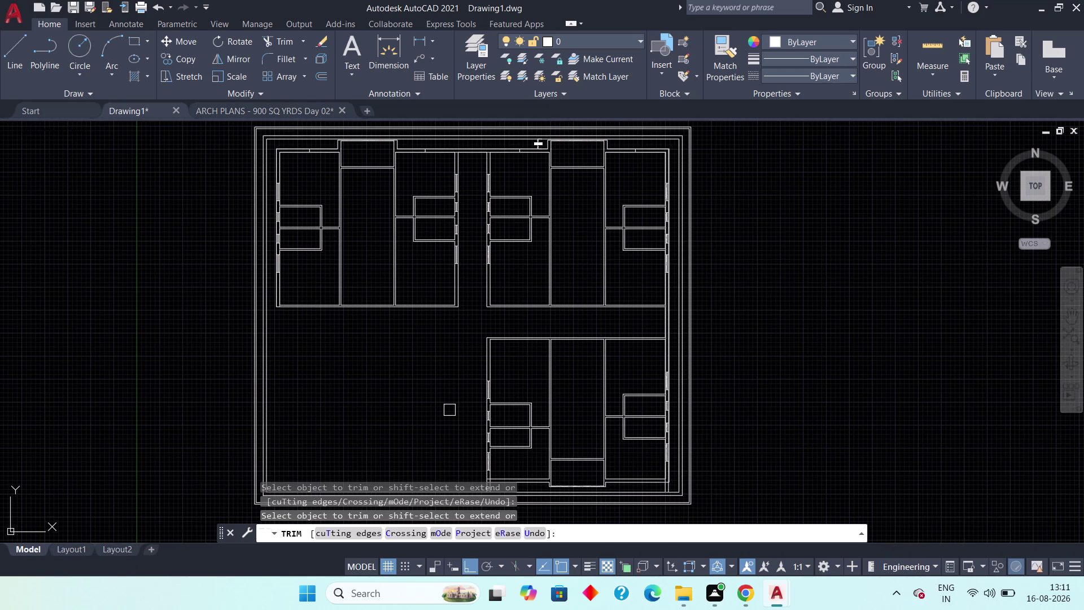
middle_drag(450, 410, 438, 381)
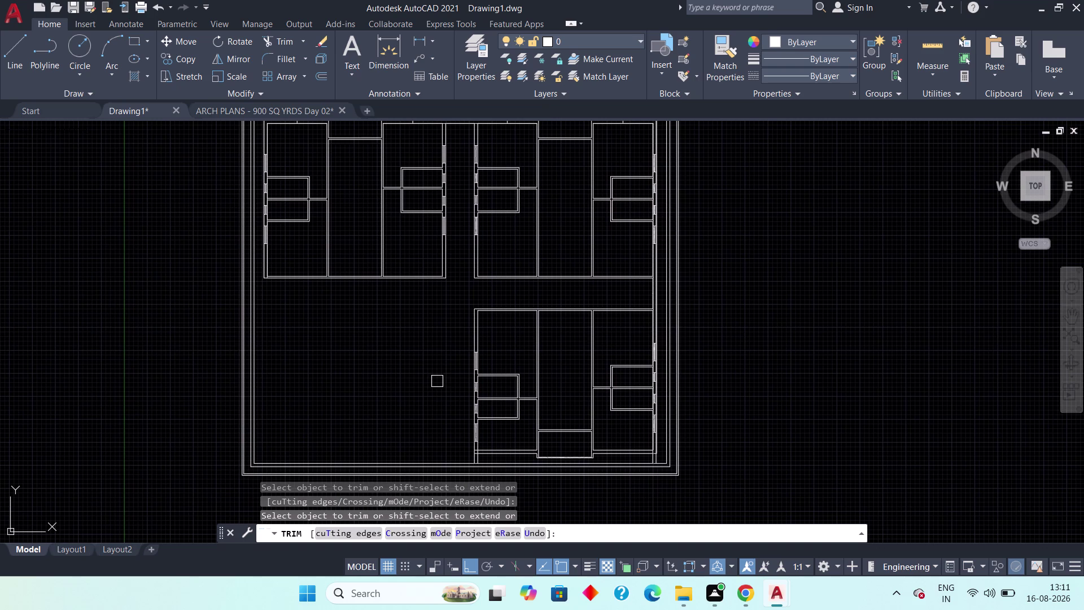
middle_drag(571, 422, 561, 540)
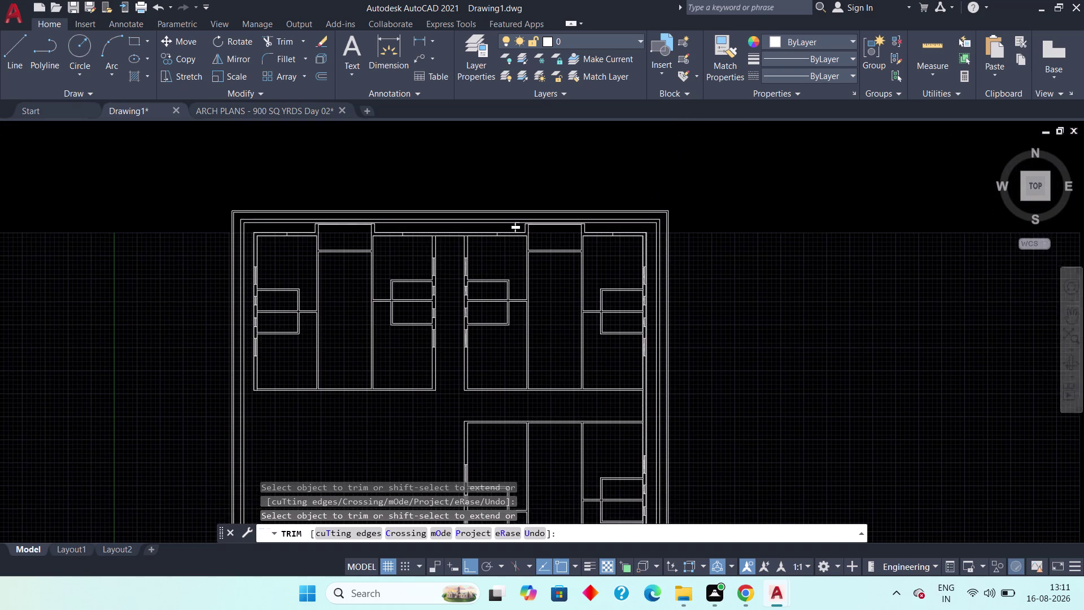
middle_drag(561, 539, 547, 438)
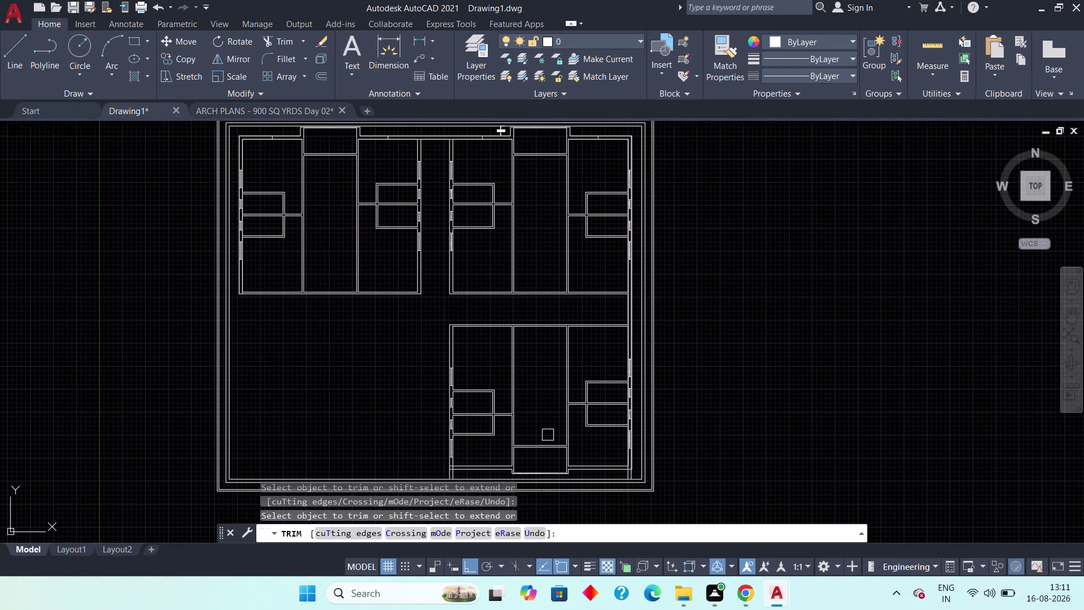
middle_drag(543, 463, 561, 493)
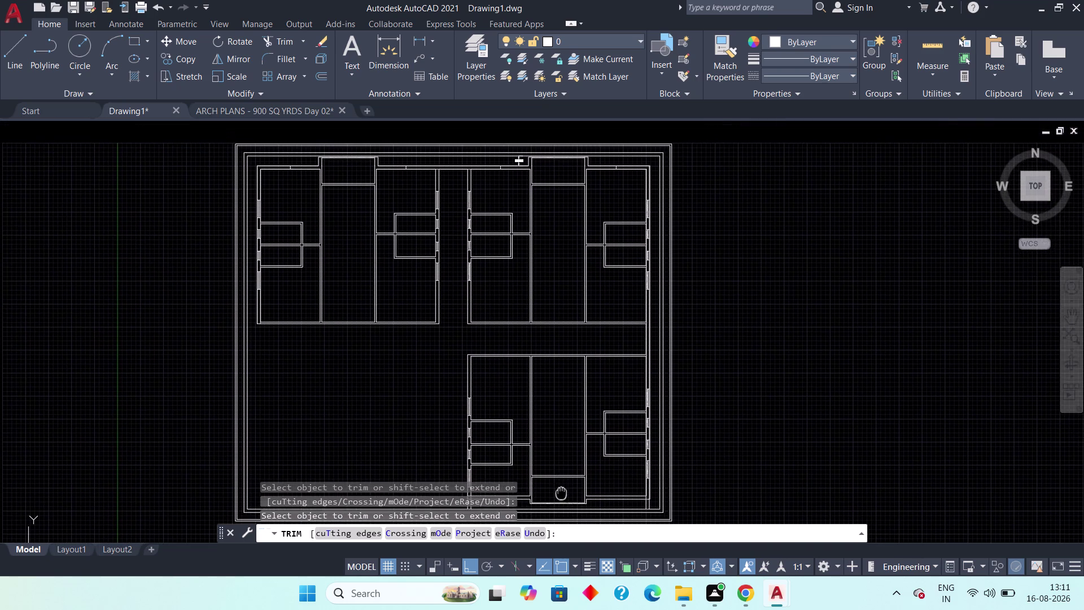
middle_drag(561, 493, 558, 435)
middle_drag(569, 359, 559, 366)
scroll(up, 3)
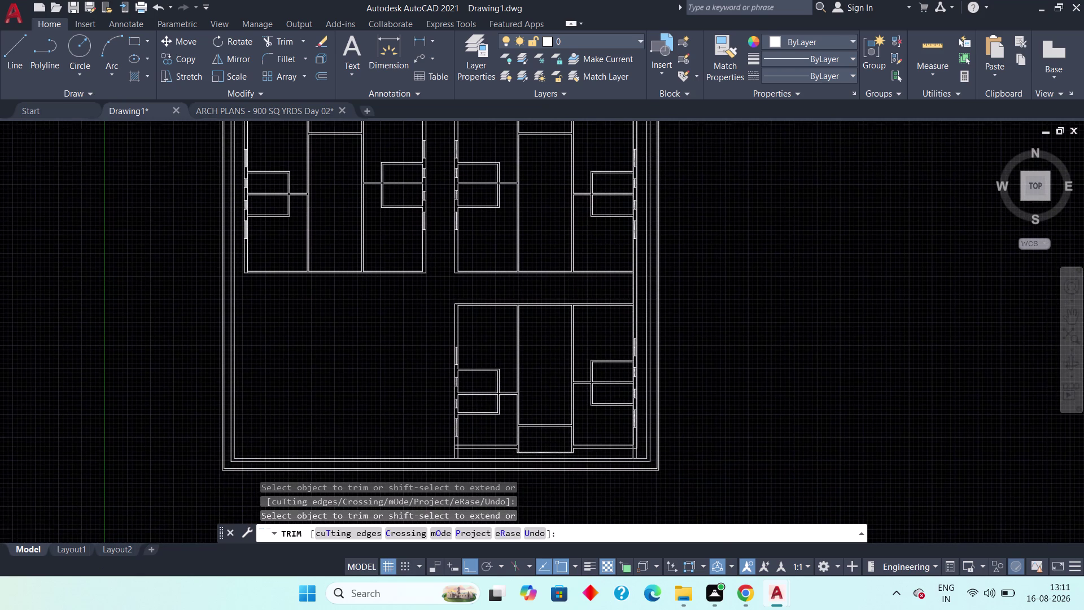
scroll(up, 3)
middle_drag(553, 384, 571, 282)
End trimming and erase the stray 2'-3" dimension line along the top wall.
key(Escape)
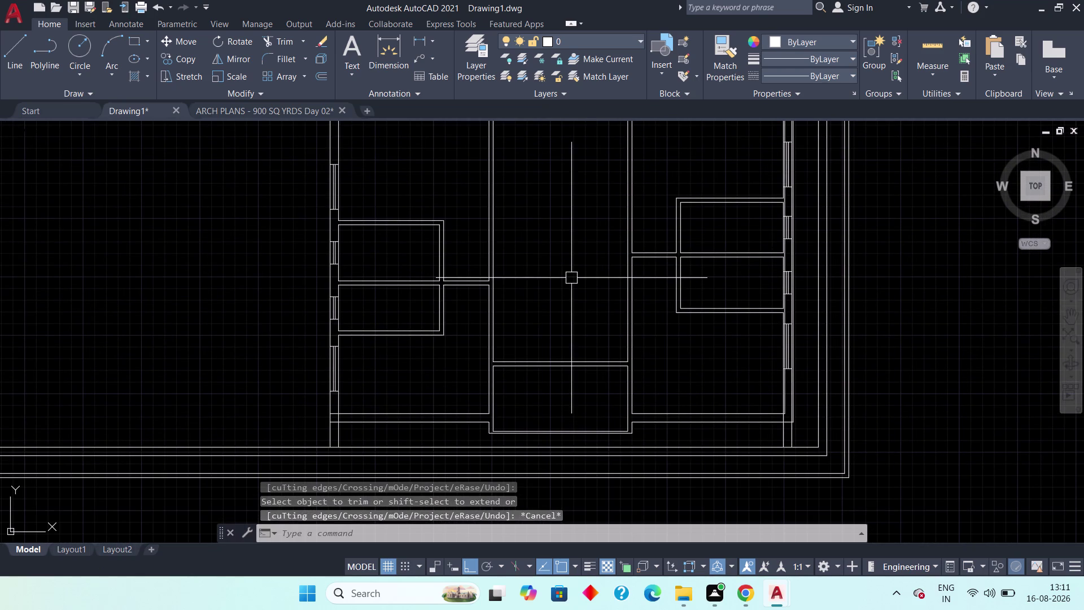
key(Escape)
scroll(down, 3)
middle_drag(569, 266, 594, 420)
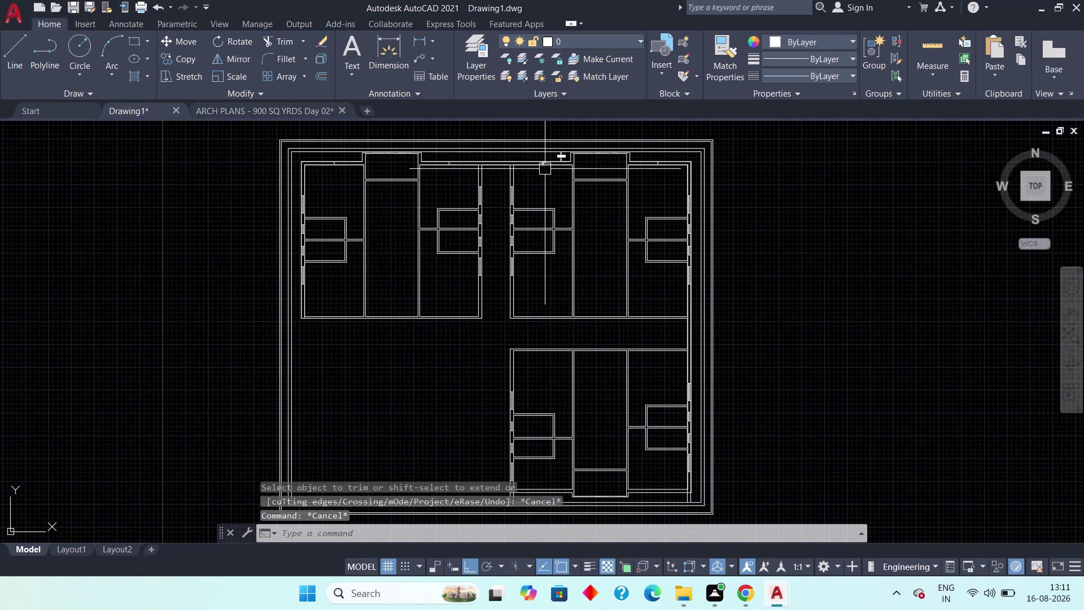
scroll(up, 3)
middle_drag(572, 175, 567, 342)
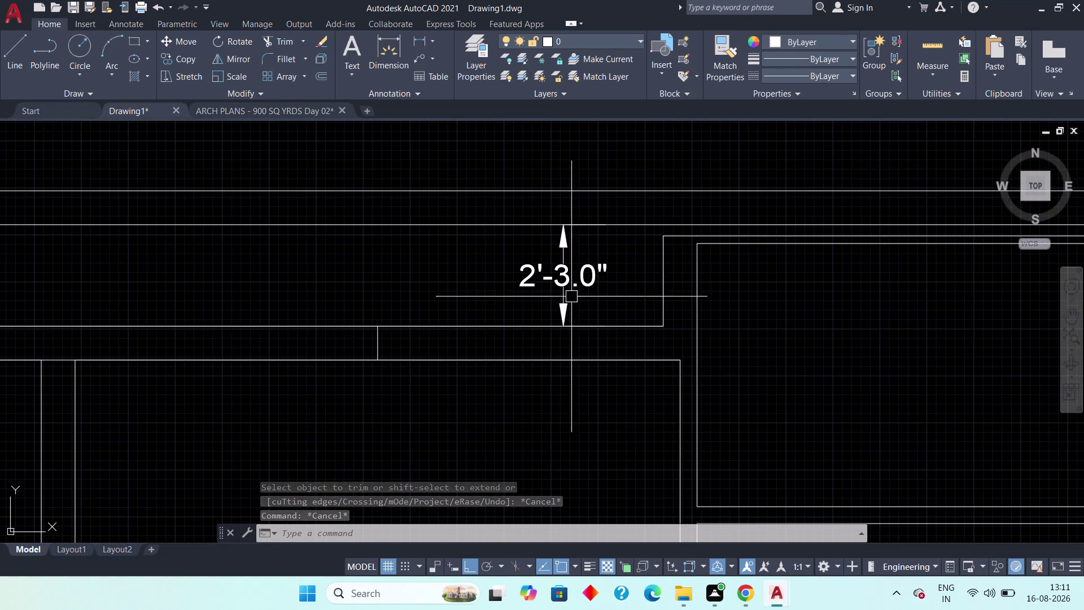
click(560, 273)
key(Delete)
Pan and zoom across the plan toward the lower wall corner.
scroll(down, 3)
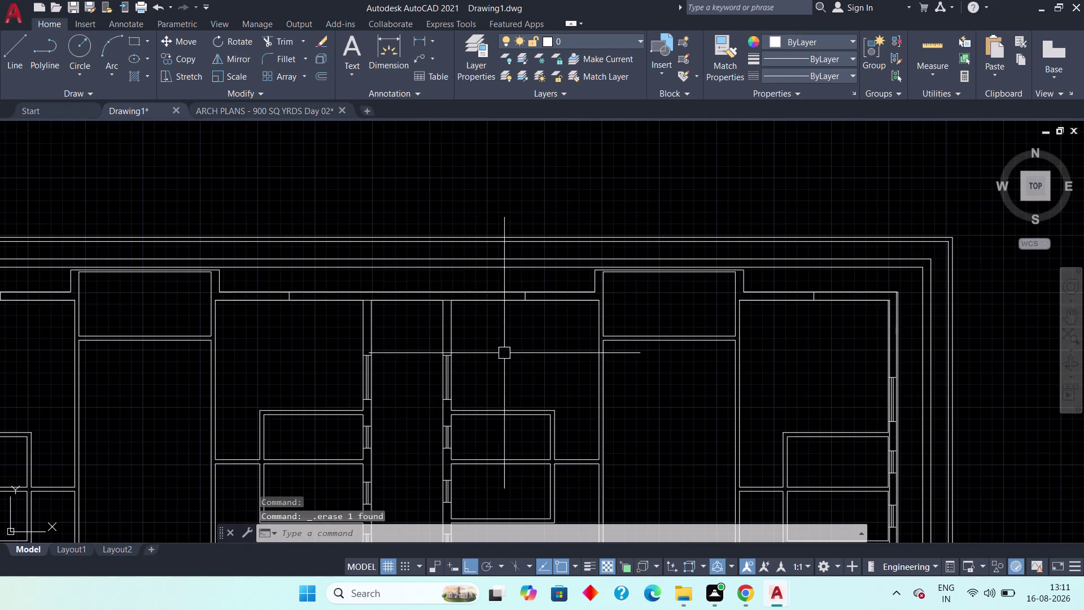
middle_drag(522, 352, 540, 257)
scroll(down, 3)
middle_drag(461, 402, 594, 441)
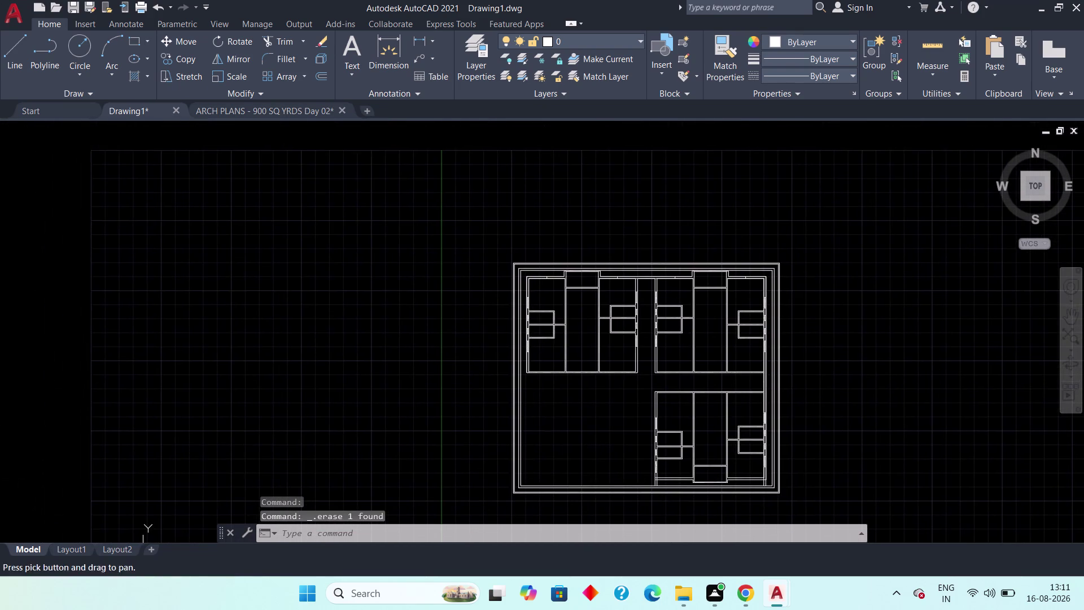
scroll(up, 3)
middle_drag(742, 310, 384, 289)
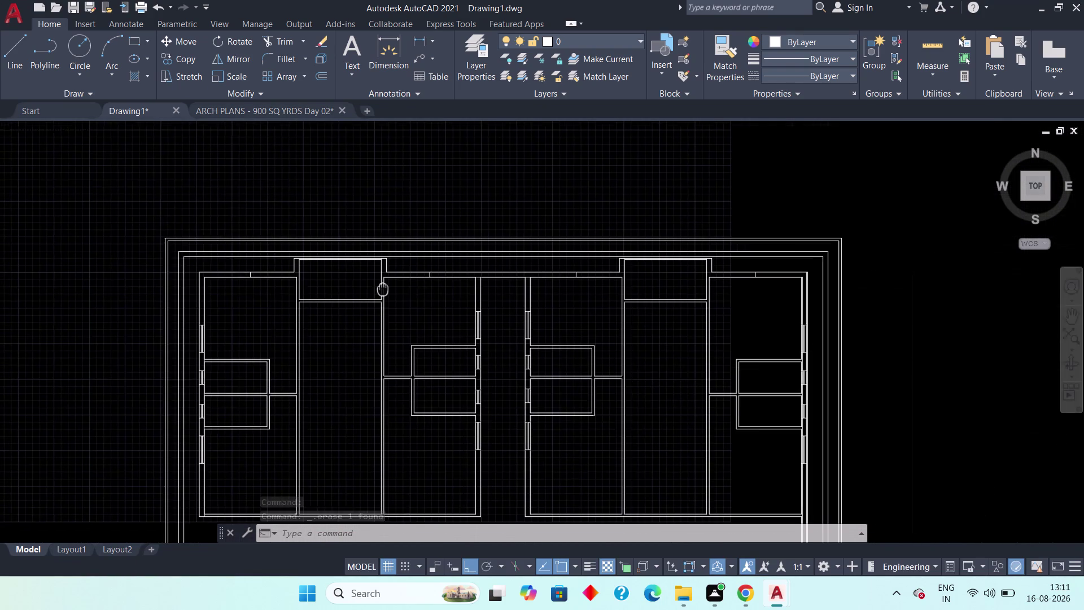
middle_drag(383, 289, 383, 289)
scroll(down, 3)
middle_drag(550, 396, 457, 192)
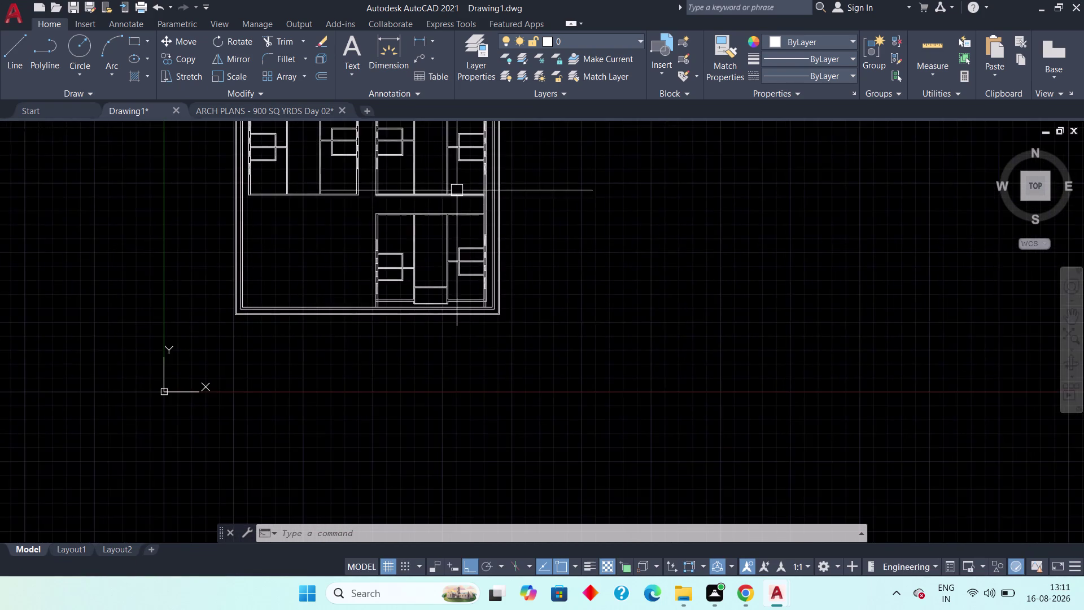
scroll(up, 3)
middle_drag(471, 321, 483, 366)
scroll(up, 3)
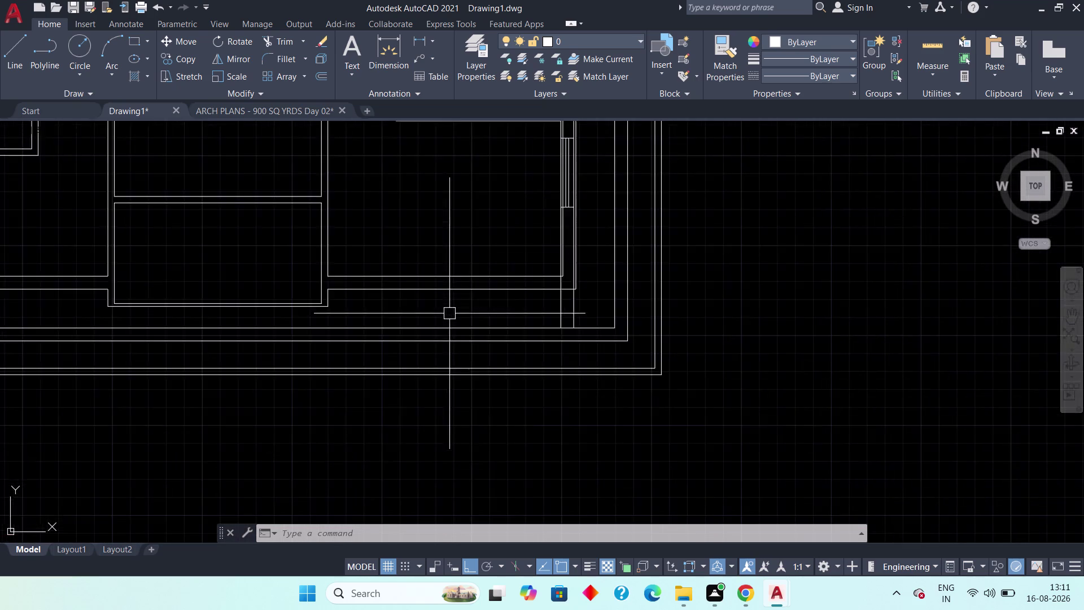
scroll(up, 3)
Attempt a short line on a lower wall with LINE, cancelled without creating it.
text(l)
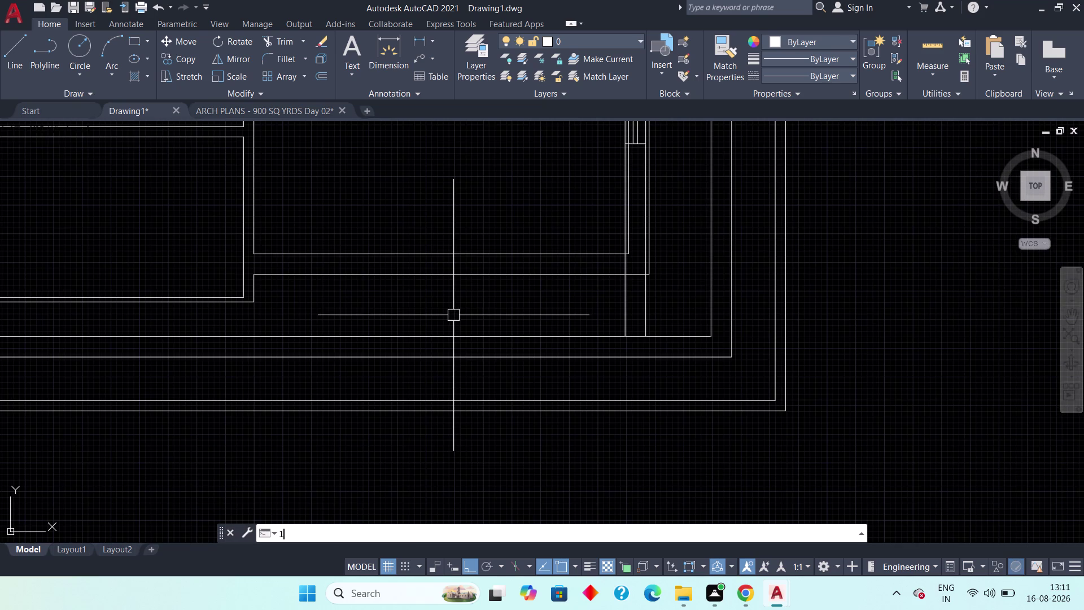
key(space)
click(435, 255)
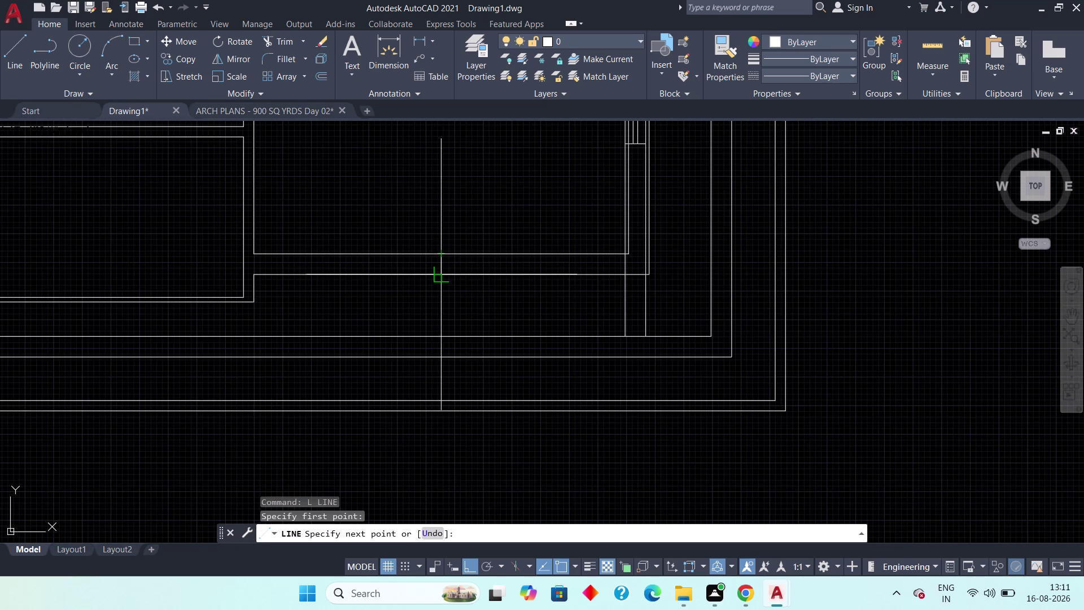
click(437, 273)
key(Escape)
Attempt a second short line at another lower wall junction, also cancelled.
middle_drag(343, 285, 586, 334)
scroll(down, 3)
scroll(up, 3)
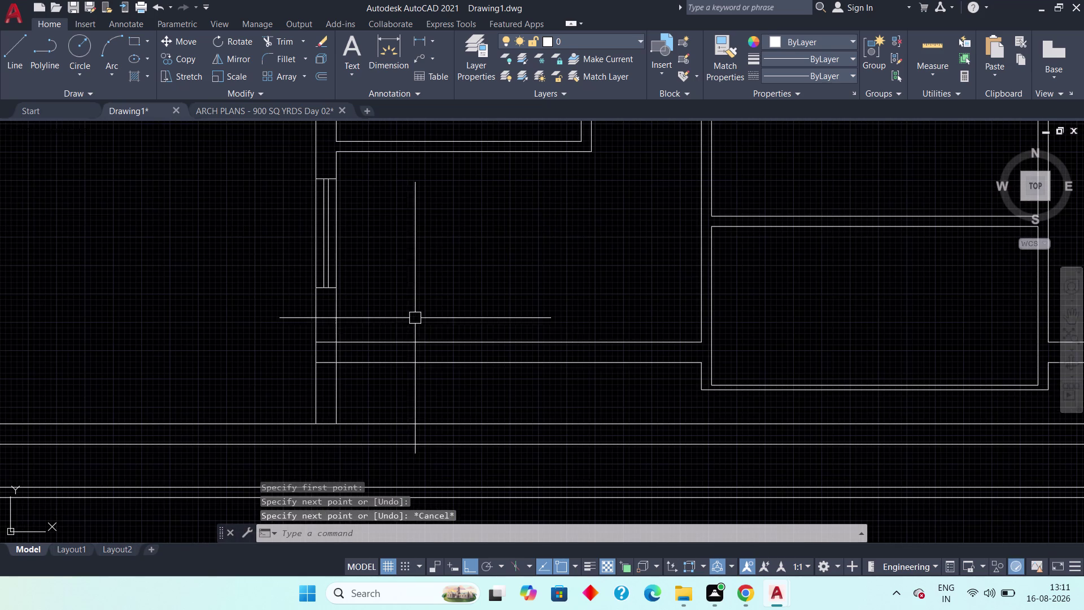
key(space)
click(504, 357)
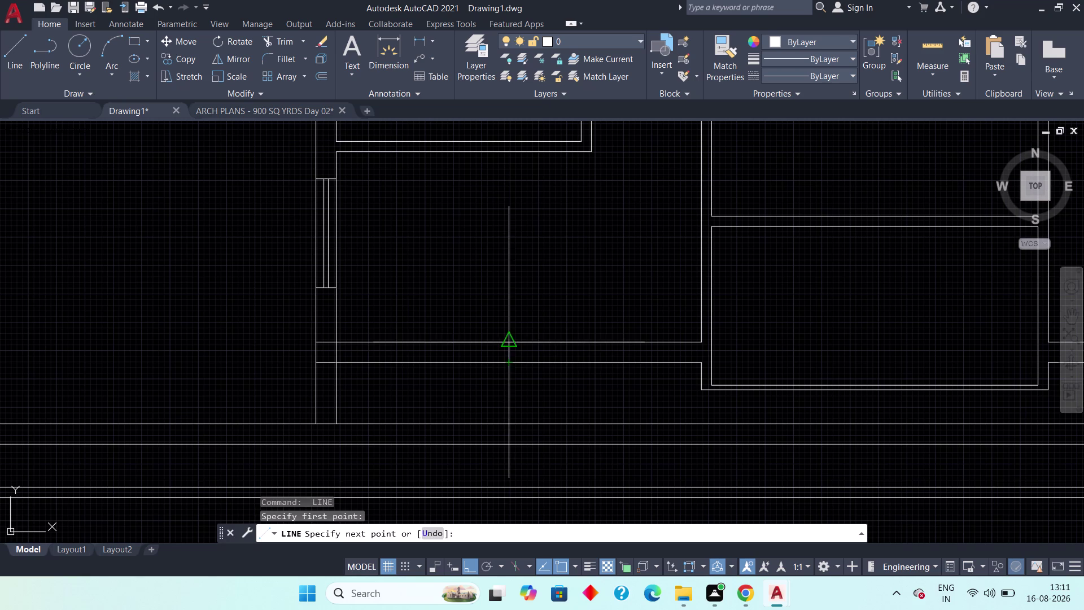
click(503, 343)
key(Escape)
scroll(up, 3)
scroll(down, 3)
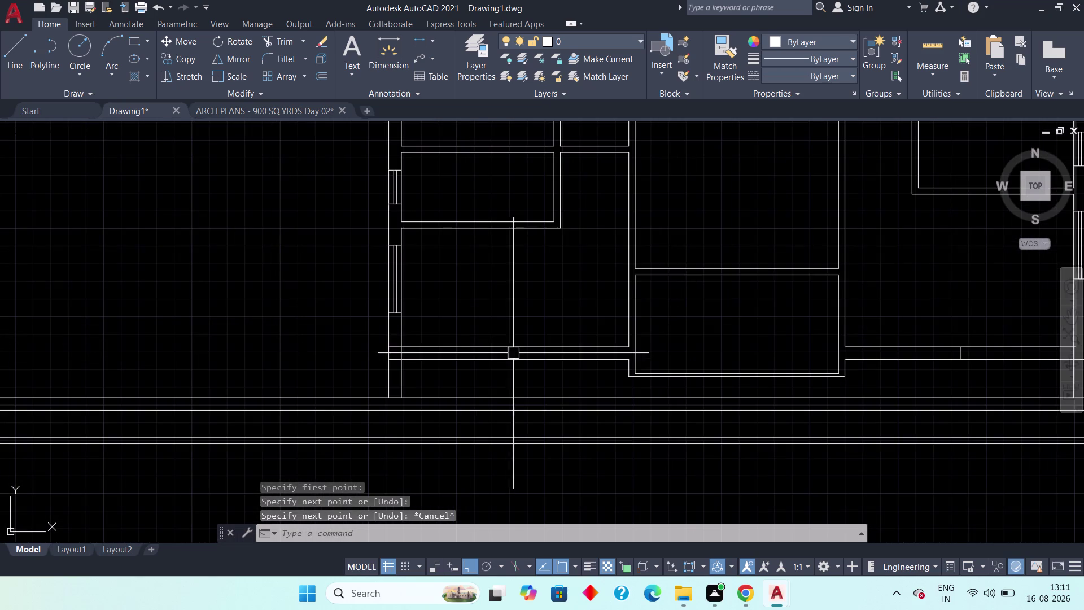